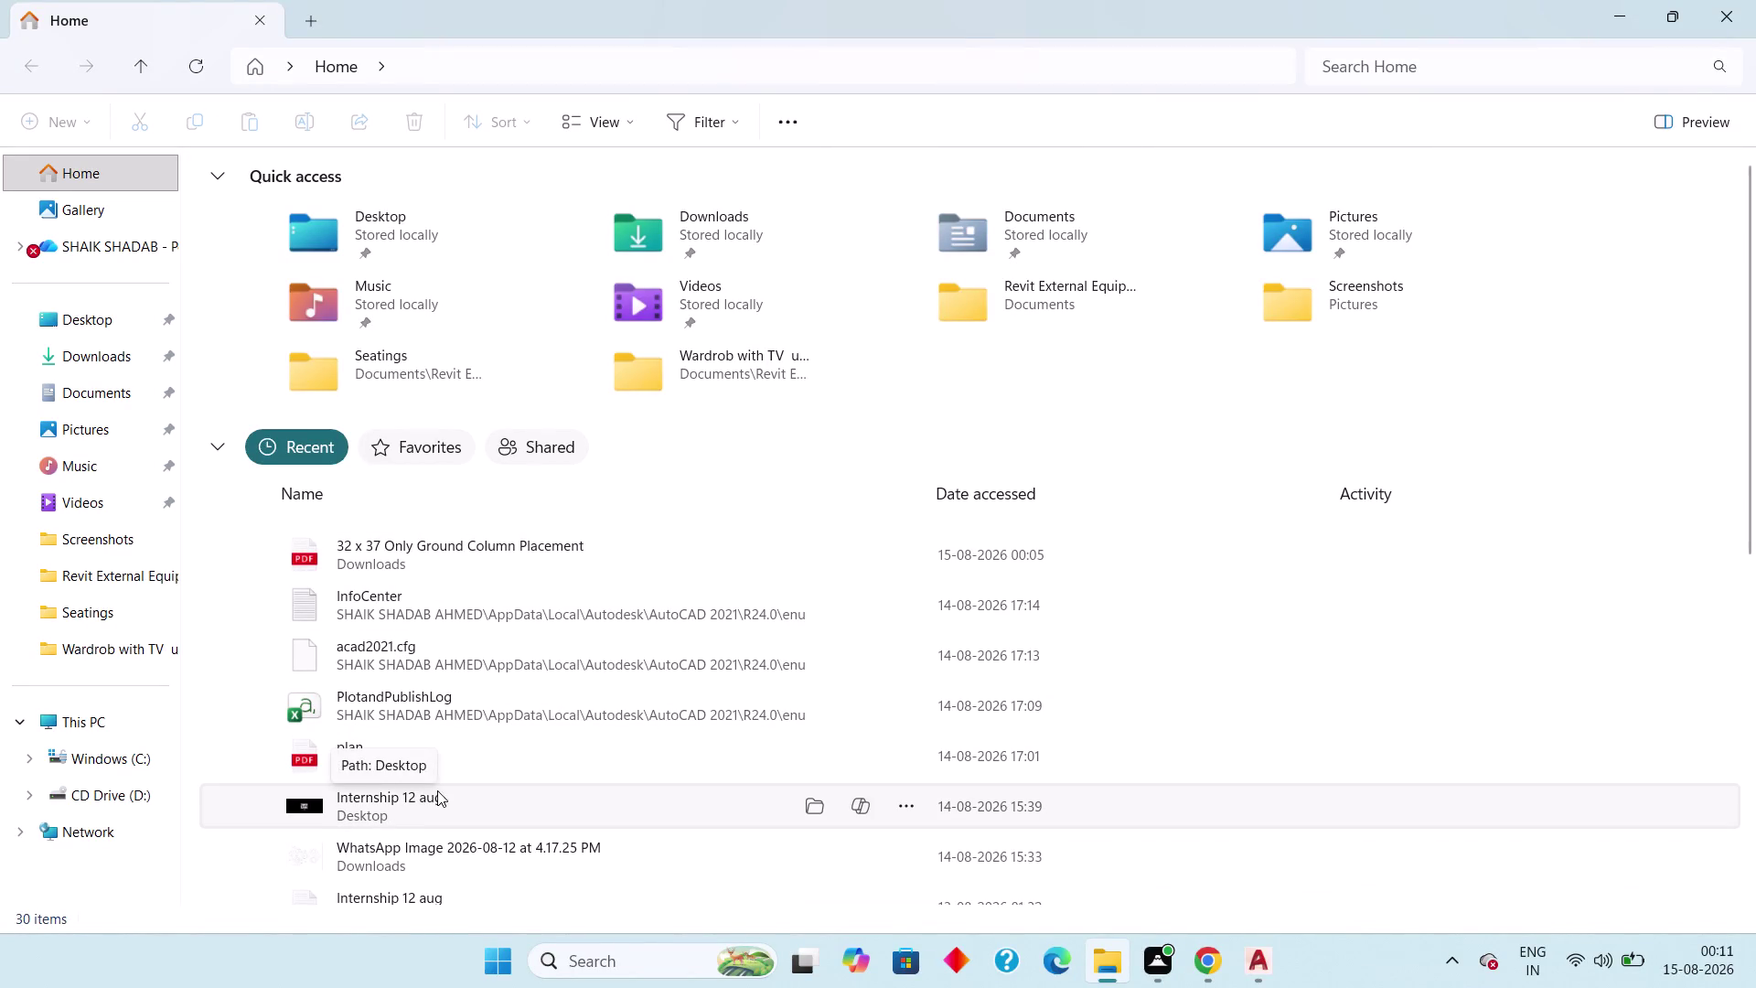
Open the '32 x 37 Only Ground Column Placement' PDF from the Downloads folder.
click(104, 390)
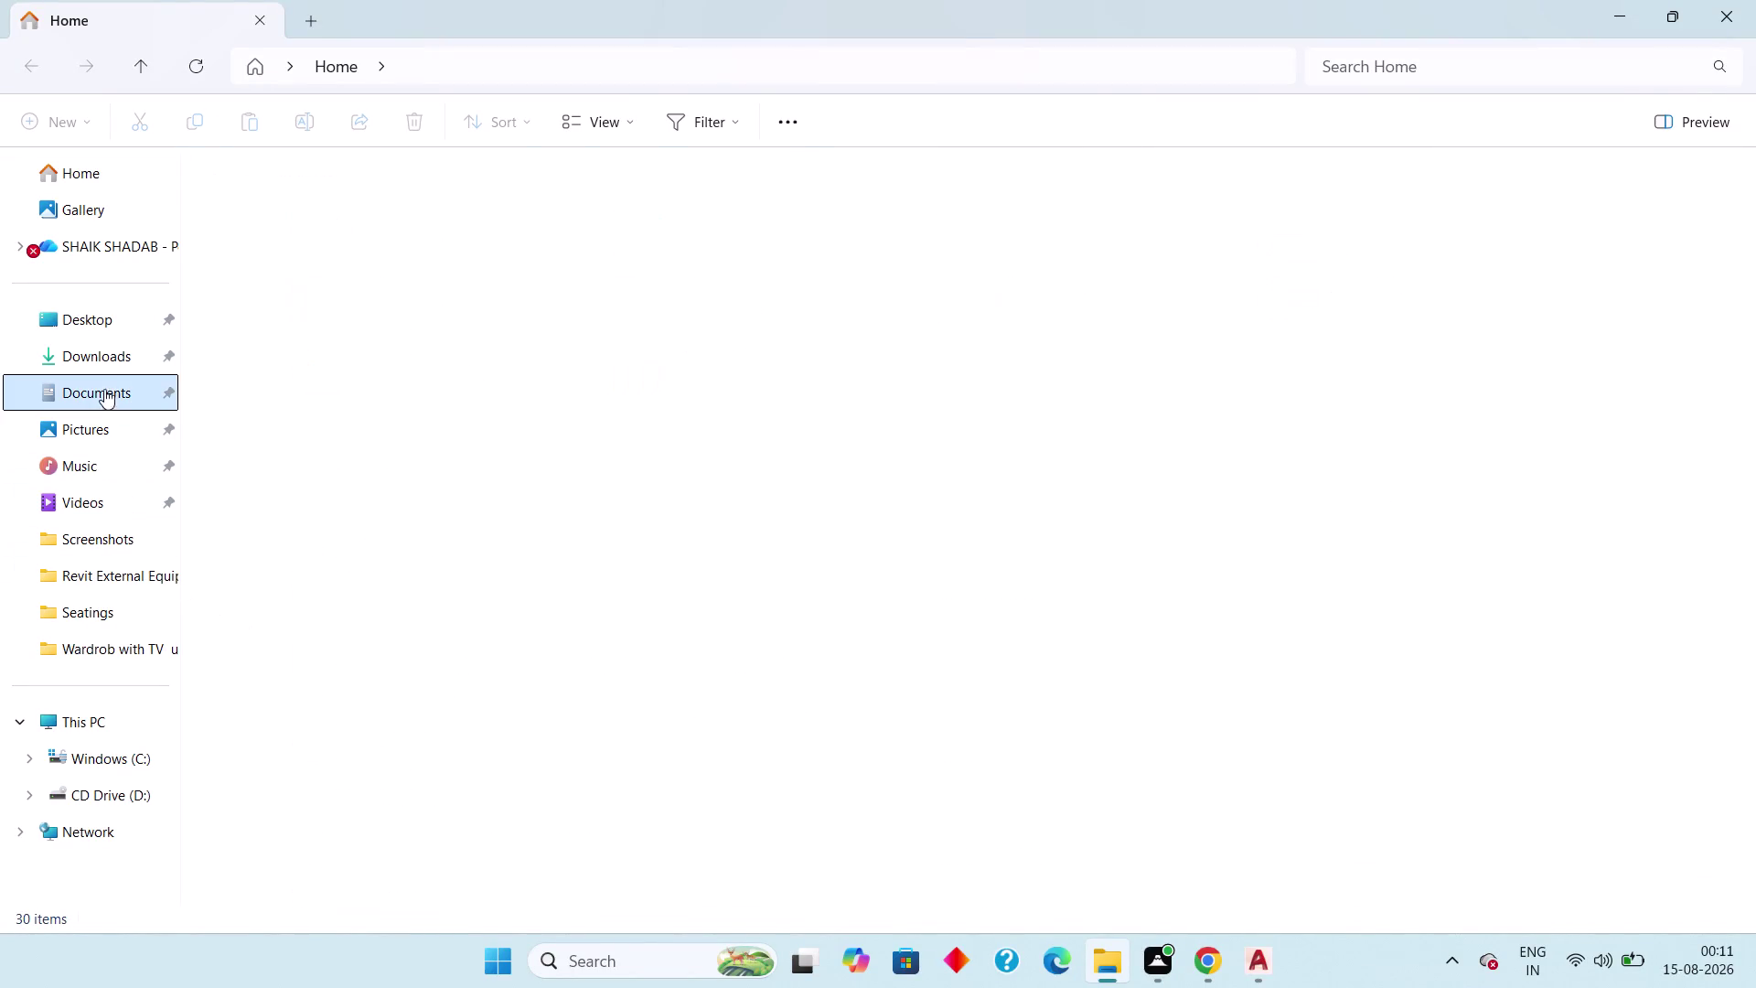
click(108, 360)
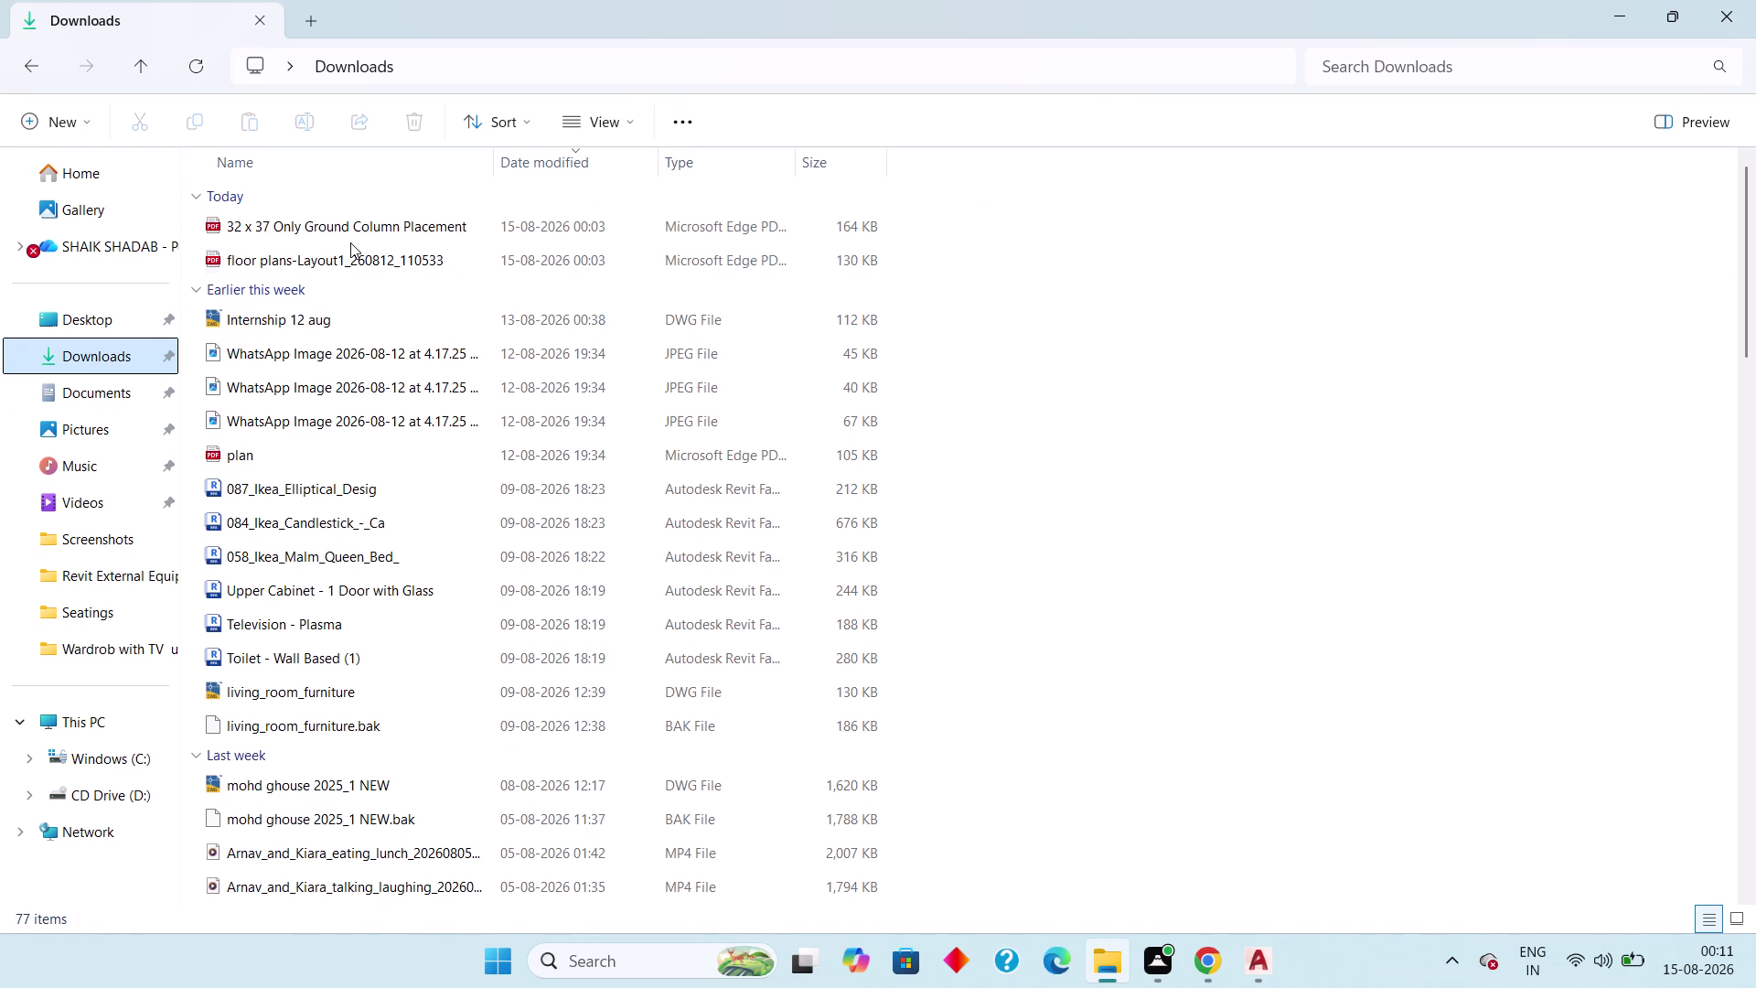
double_click(362, 224)
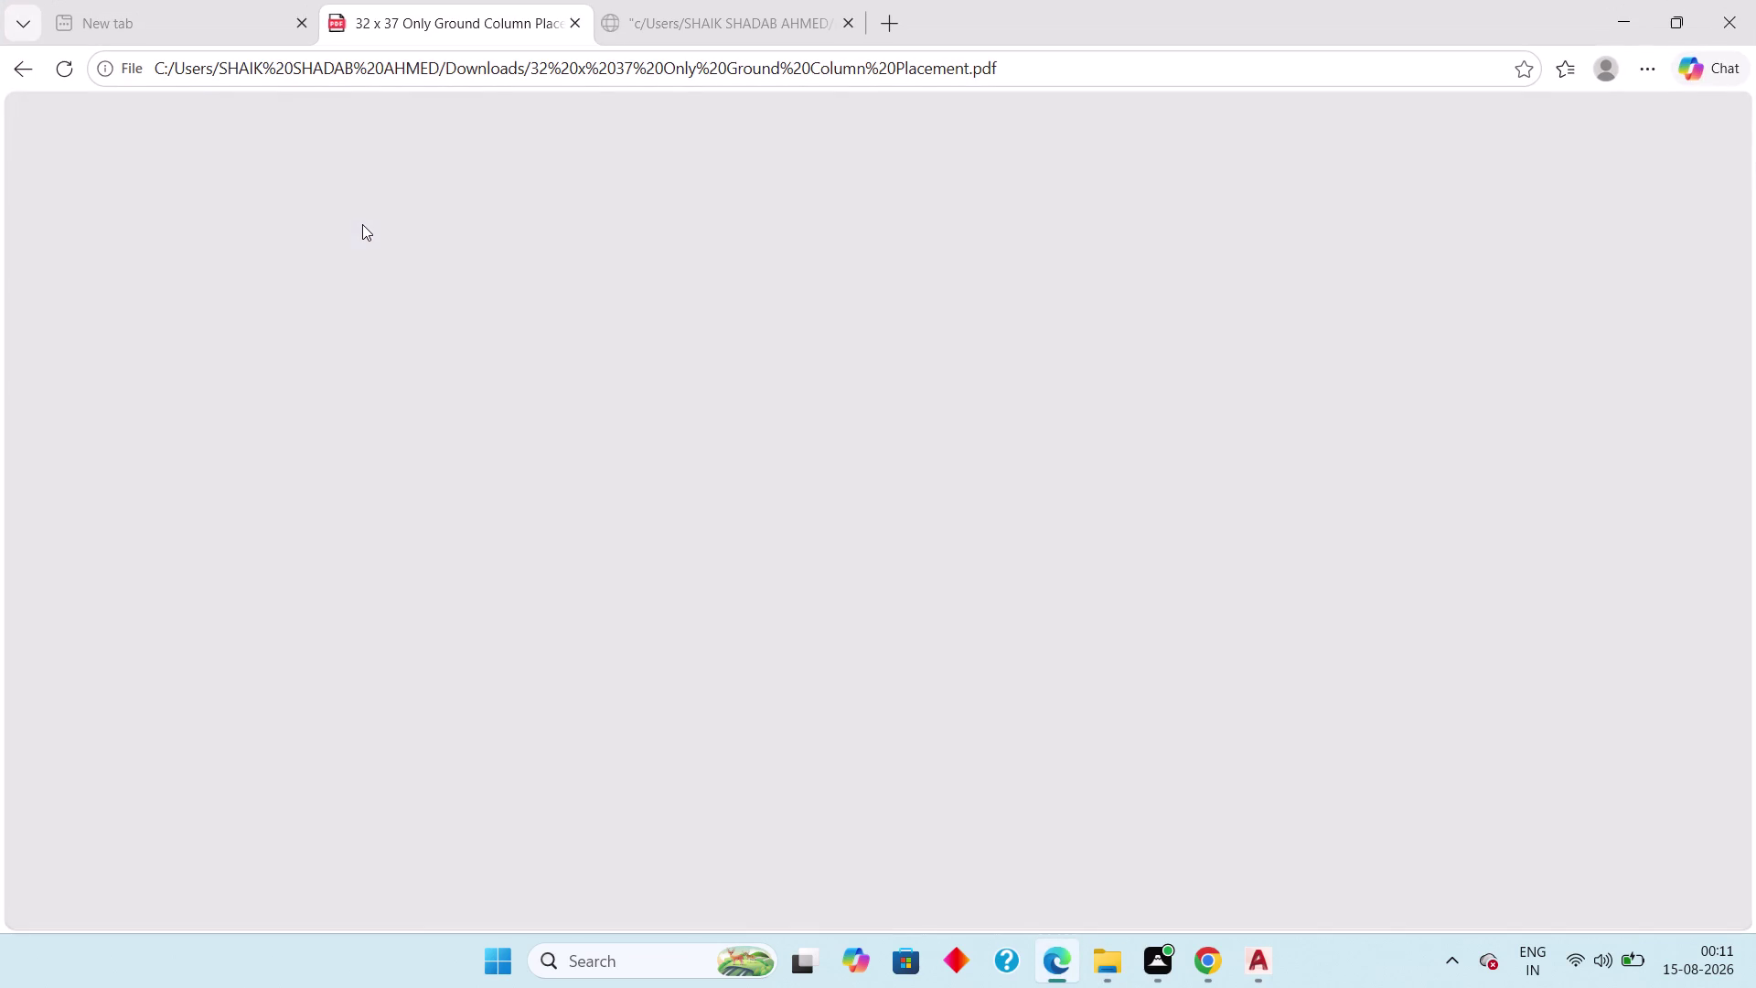
Check the plan's 43' plot width and 37' by 32' building size, then return to AutoCAD.
scroll(down, 3)
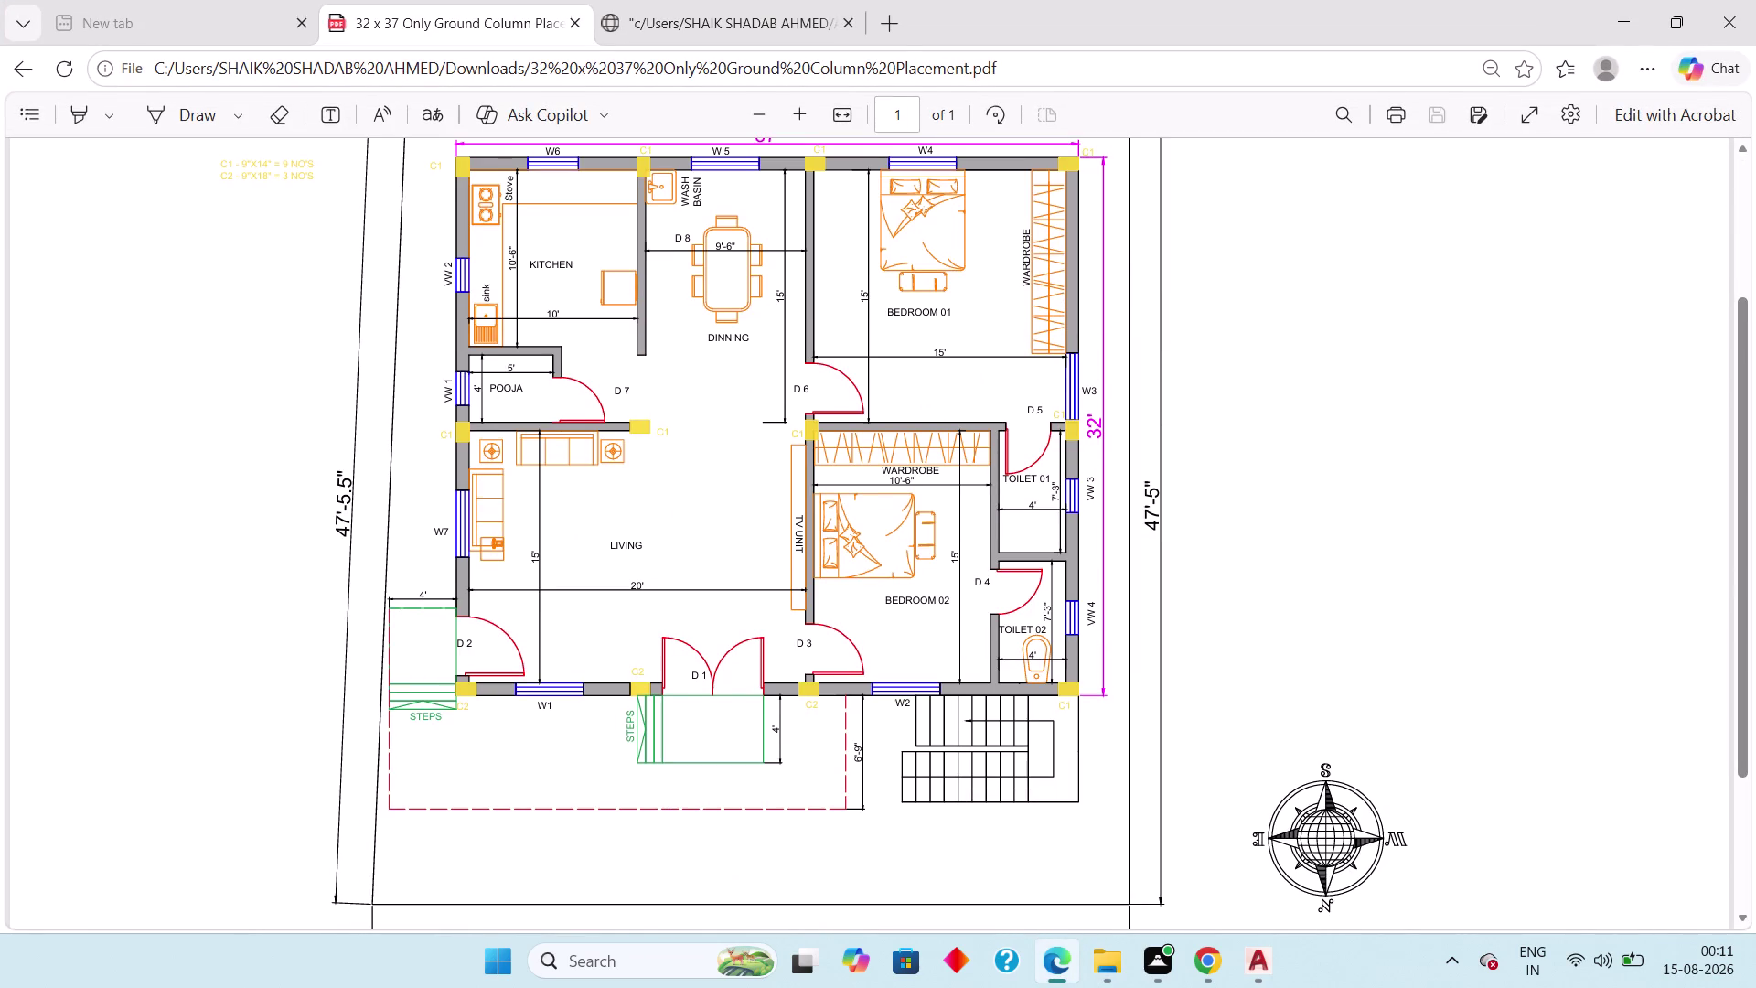
scroll(up, 3)
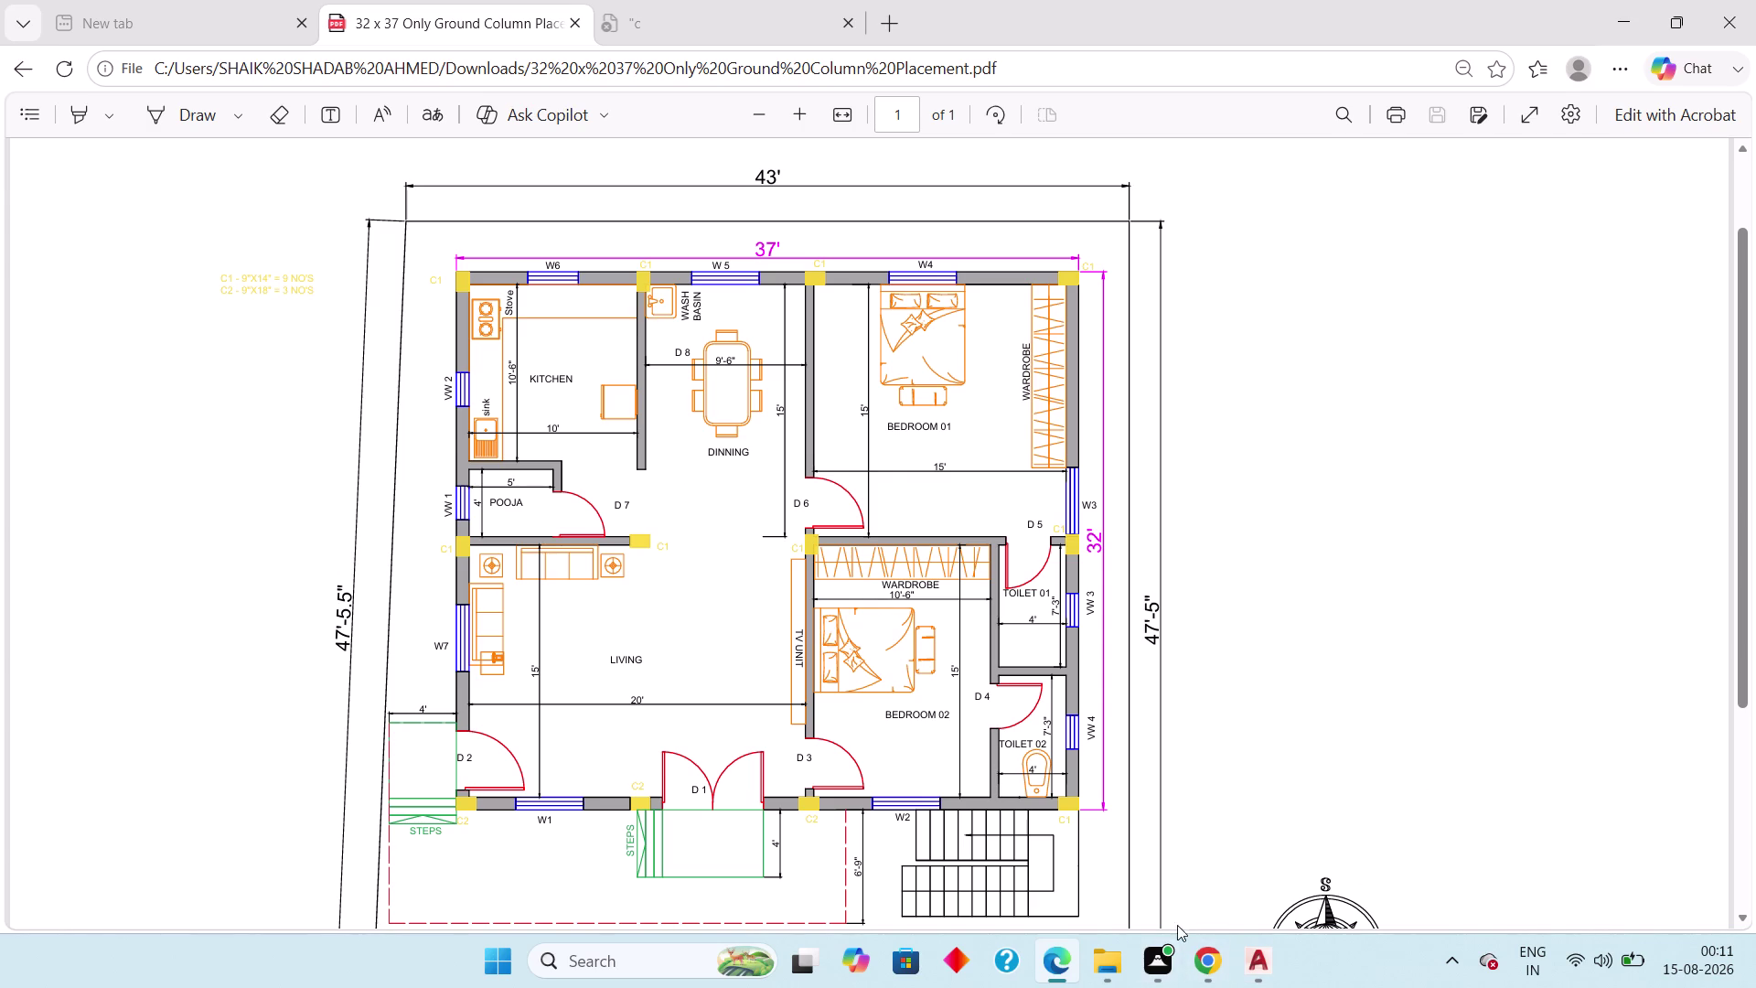
click(1248, 954)
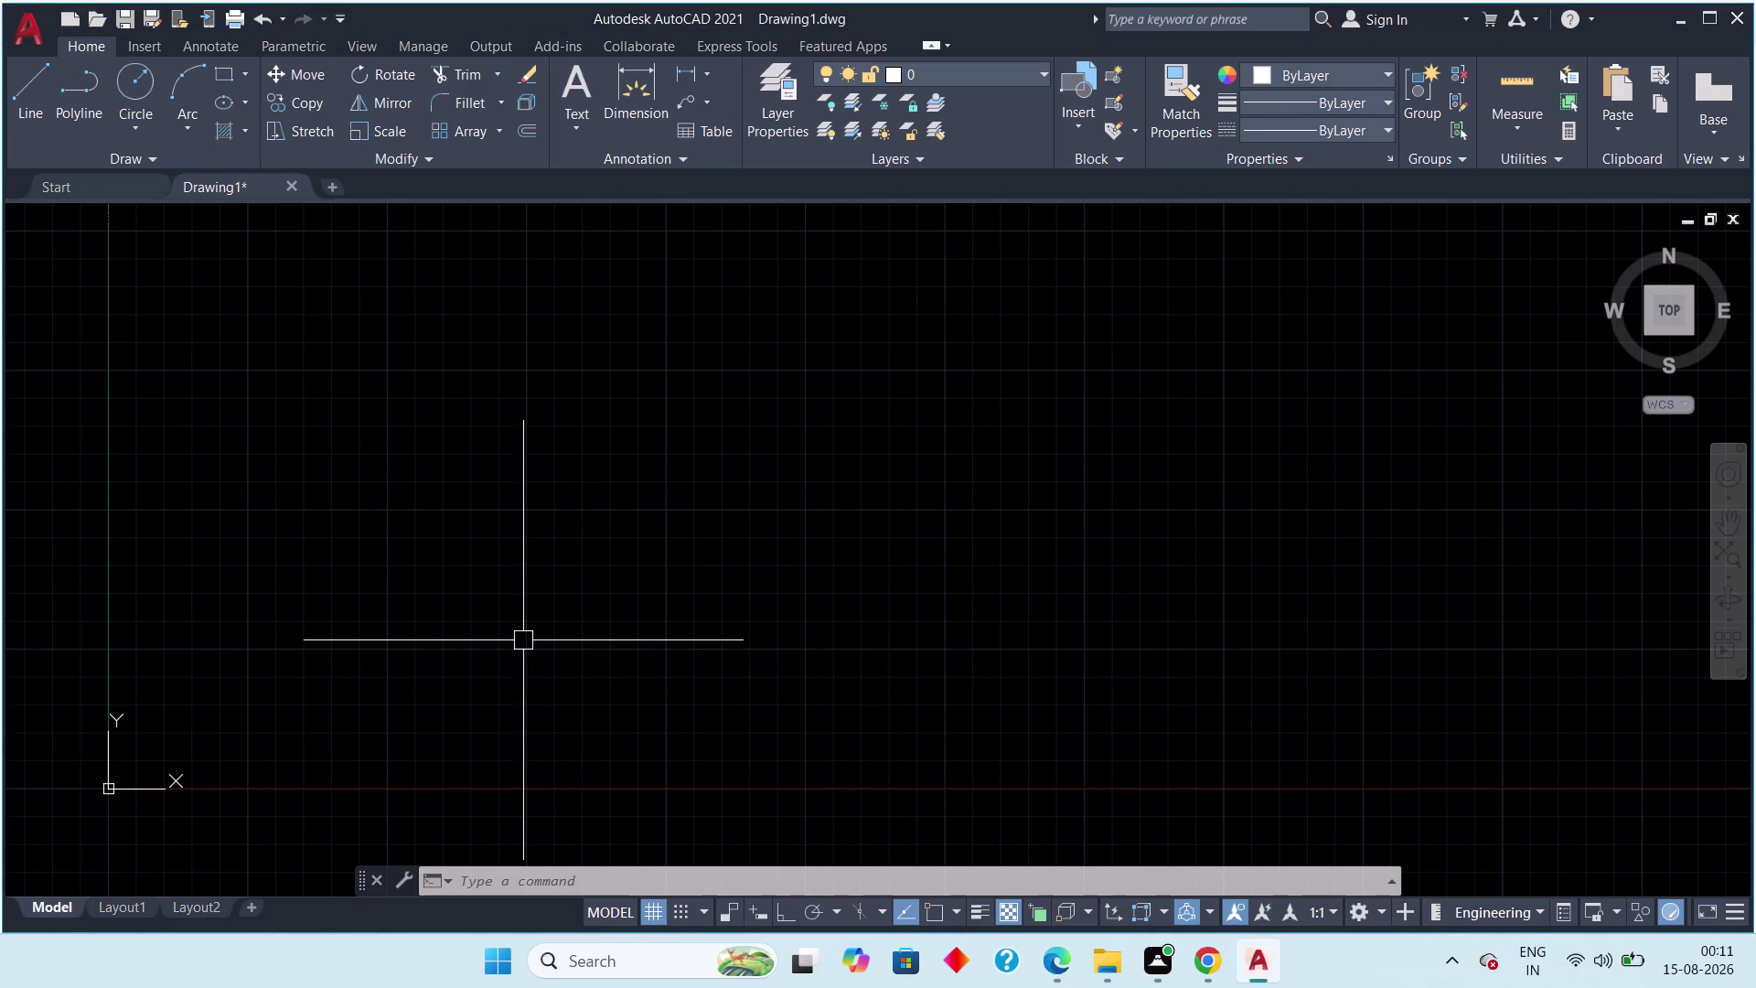
Start a rectangle, cancel it, and reframe the empty drawing view.
middle_drag(499, 623, 465, 602)
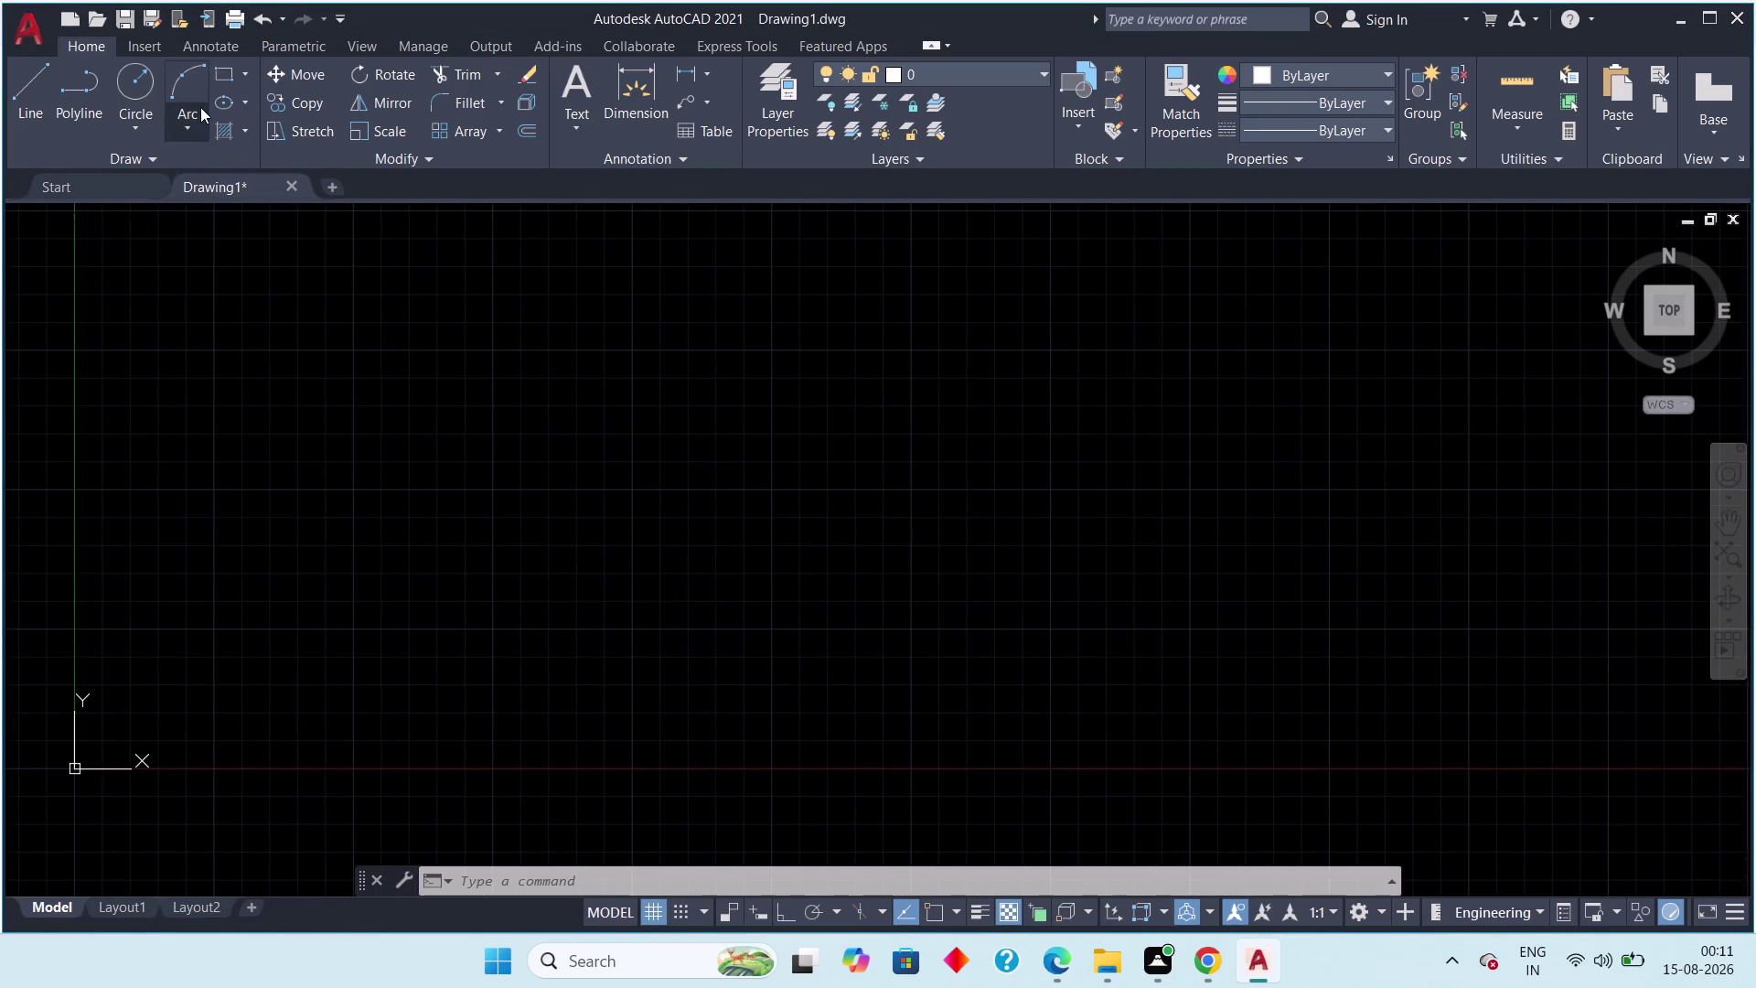
click(230, 72)
middle_drag(317, 477, 306, 541)
scroll(down, 3)
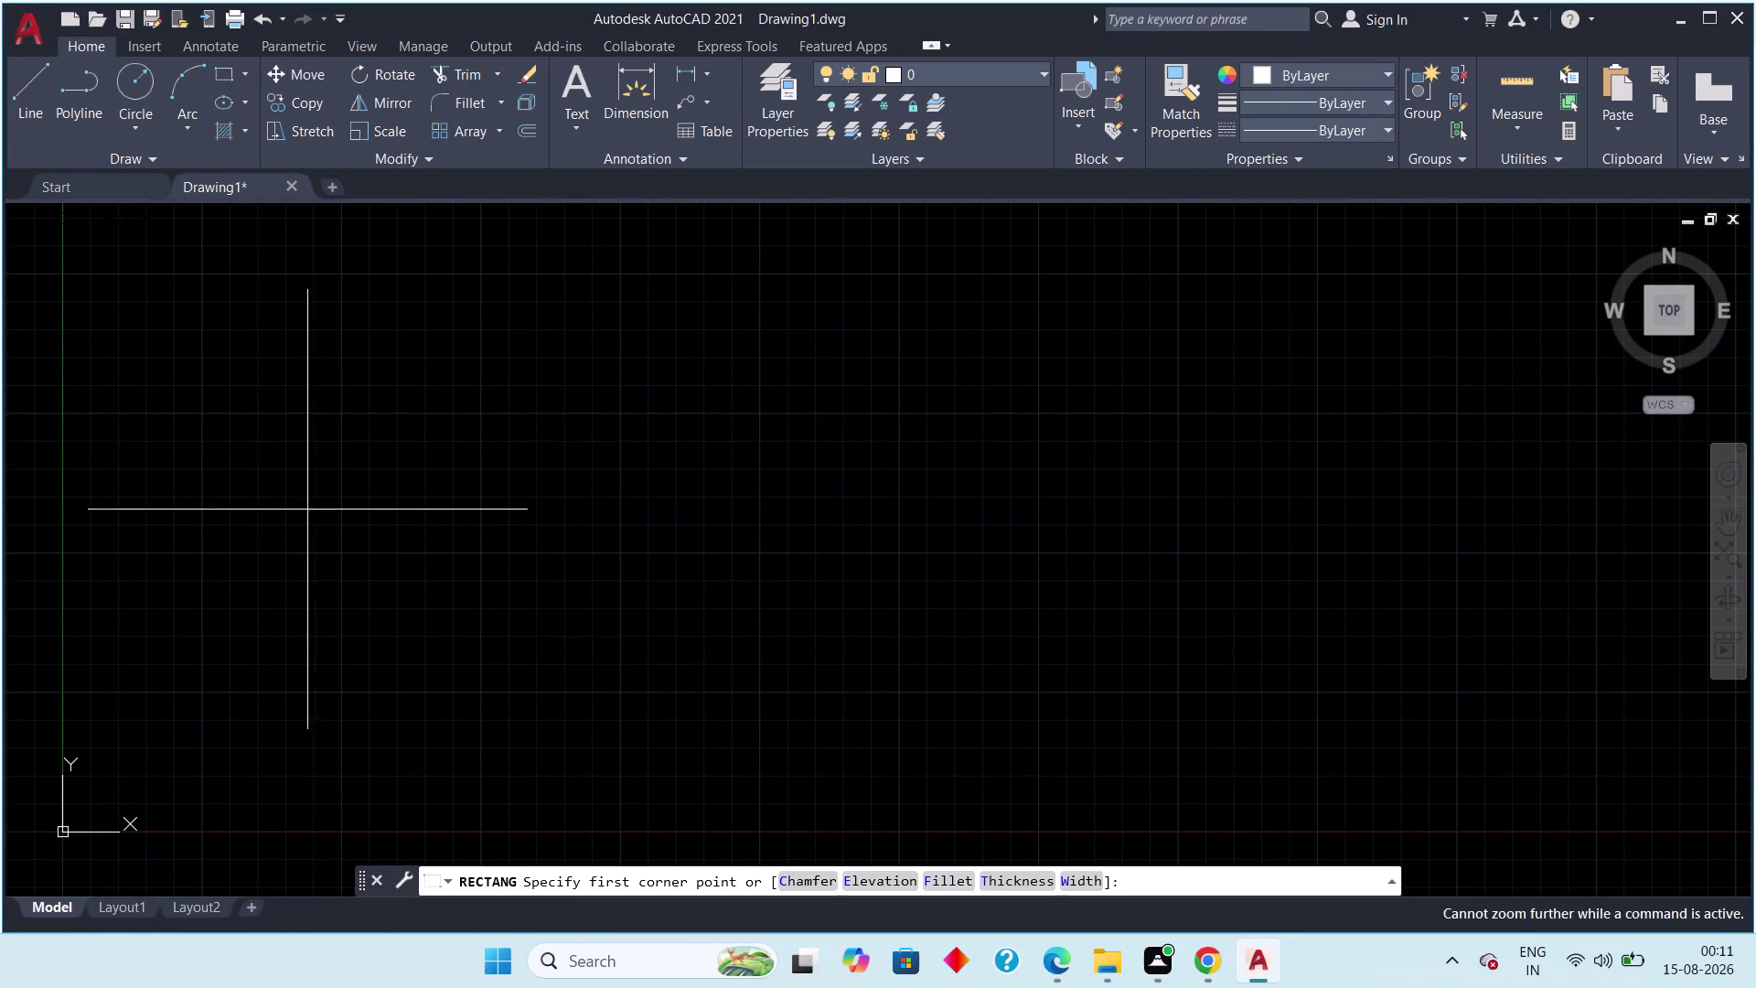
scroll(down, 3)
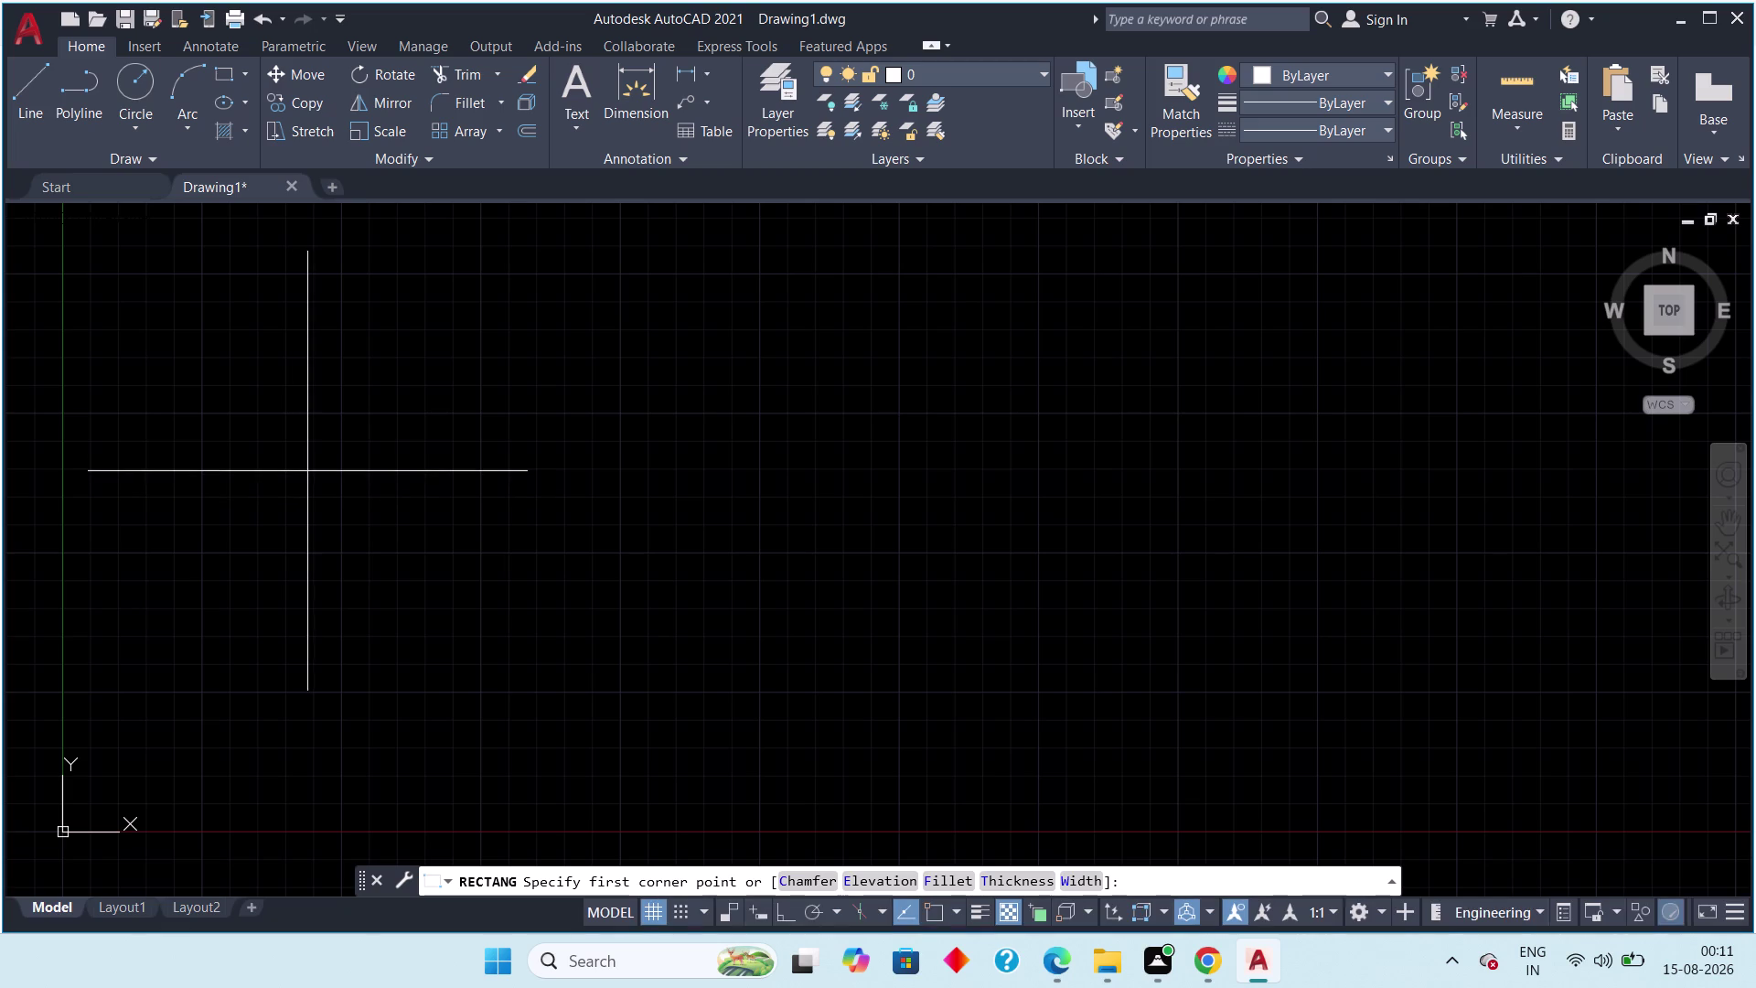
key(Escape)
key(Escape)
scroll(down, 3)
scroll(up, 3)
middle_drag(321, 462, 246, 566)
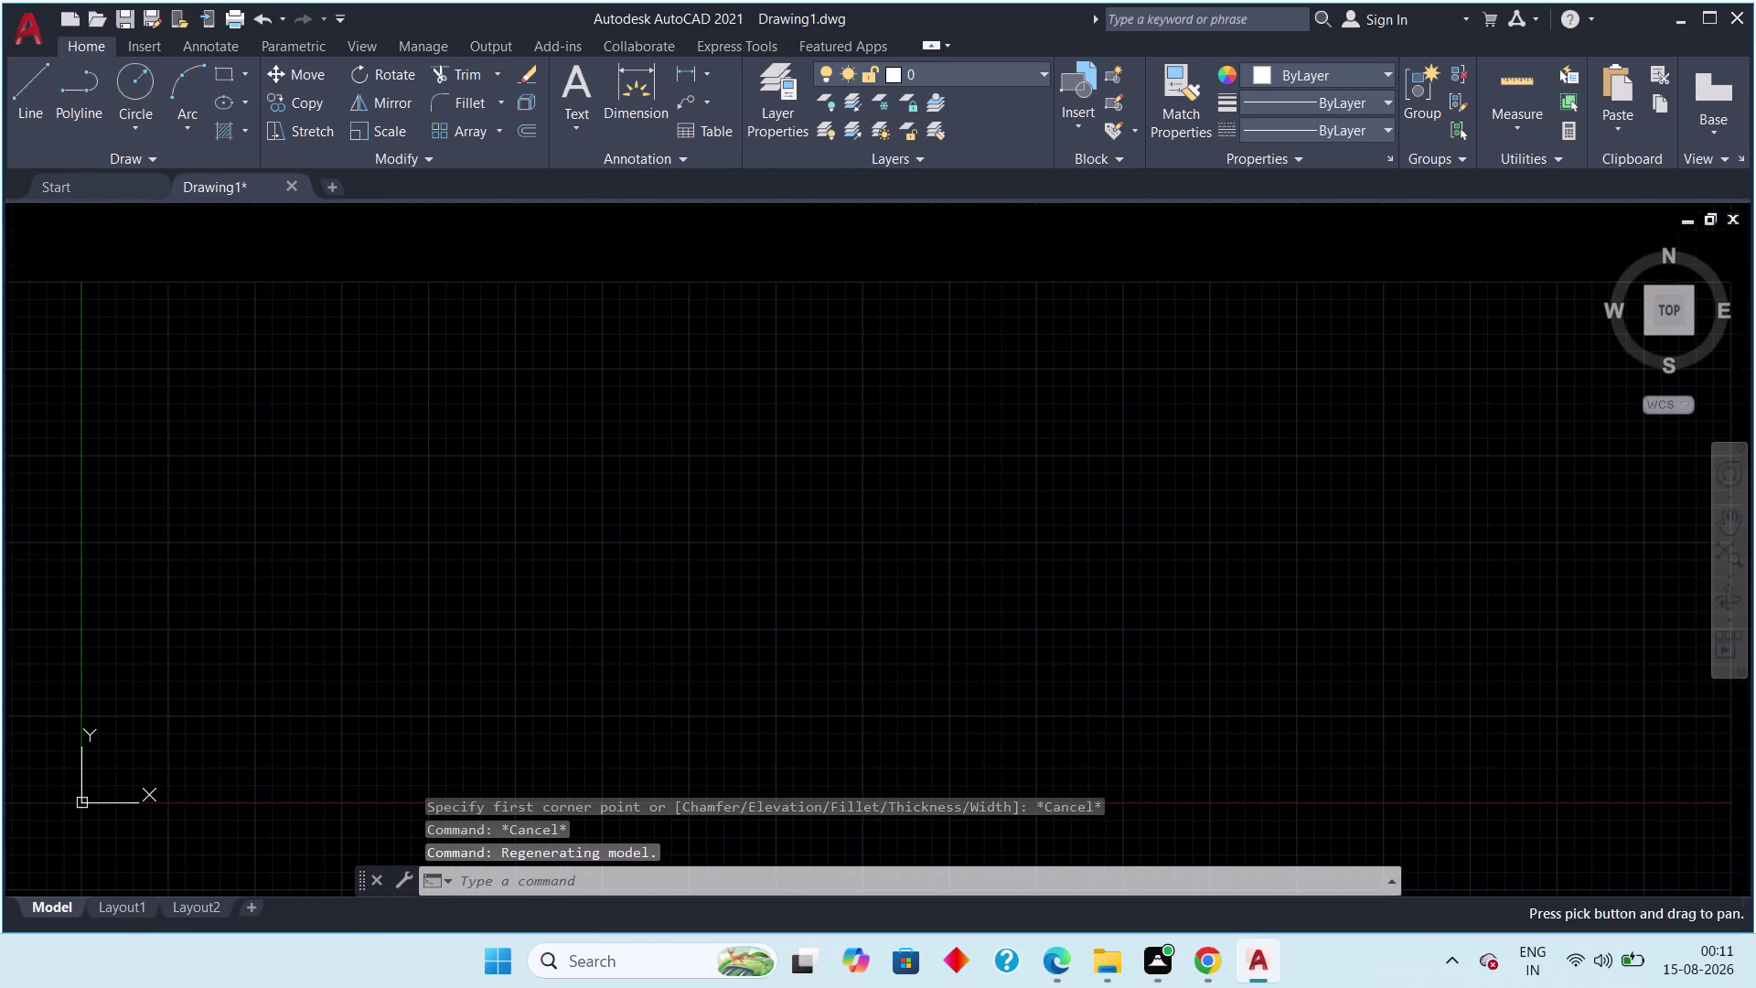
Draw a rectangle from a picked first corner with length 43' and width 47.5'.
click(223, 72)
drag(239, 370, 262, 405)
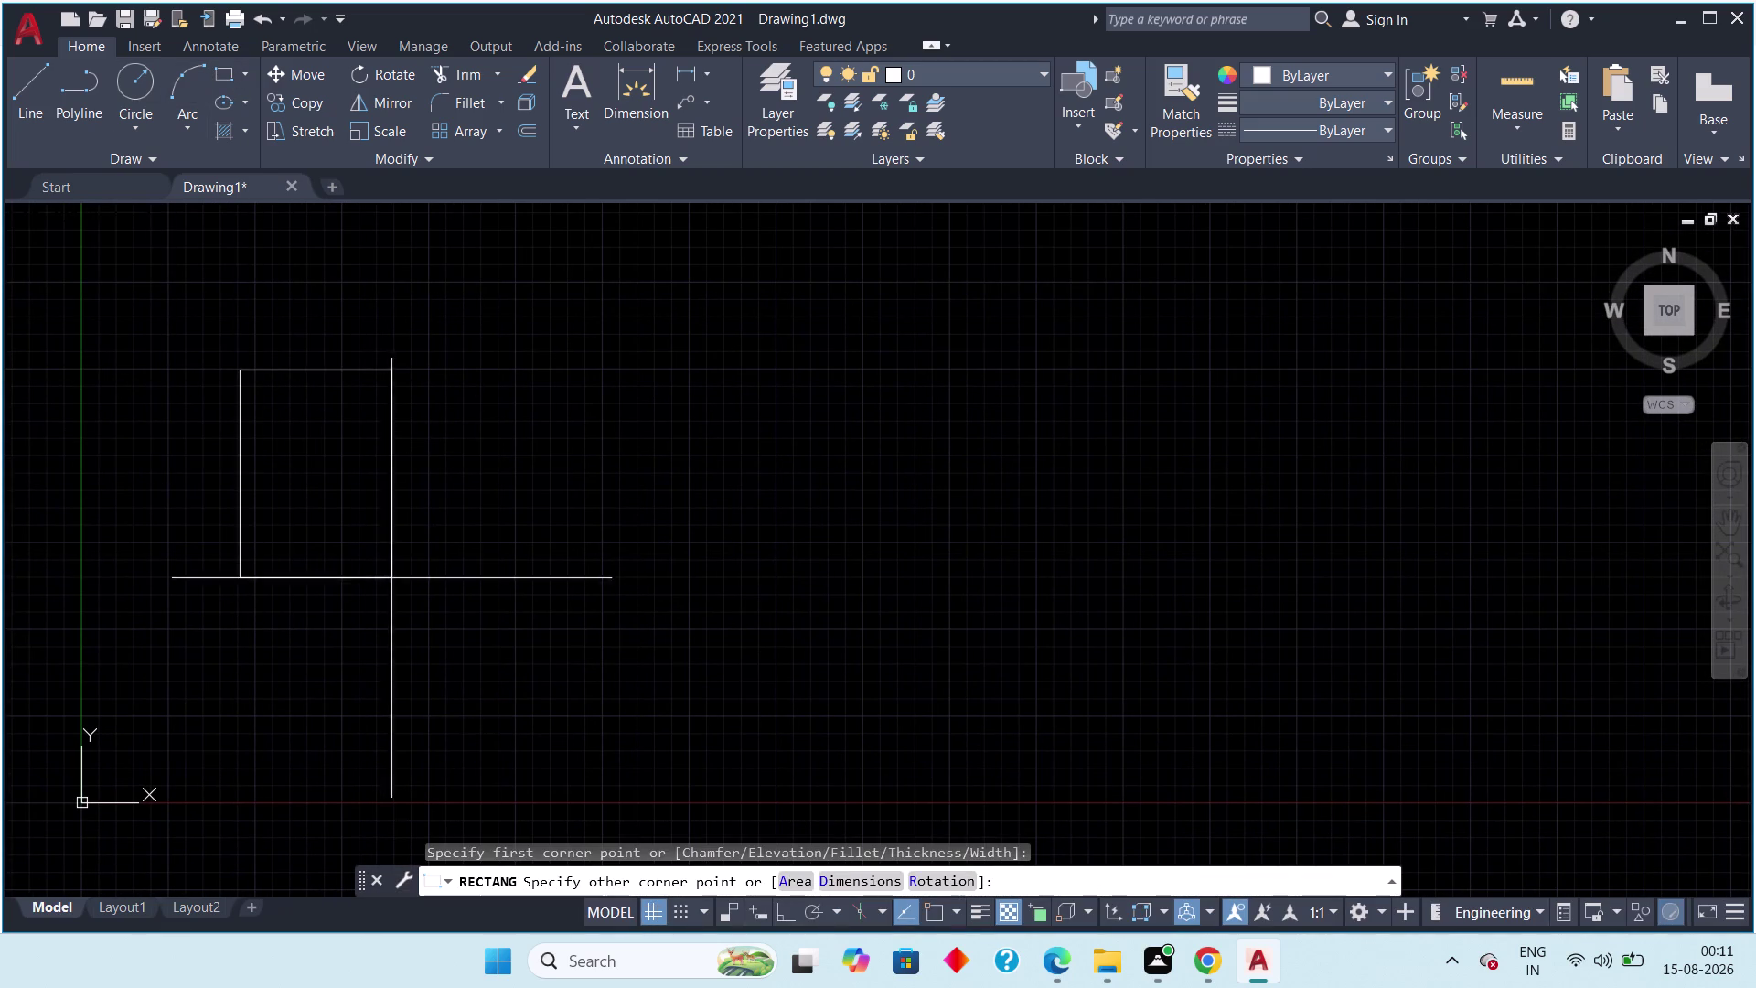
text(d)
key(space)
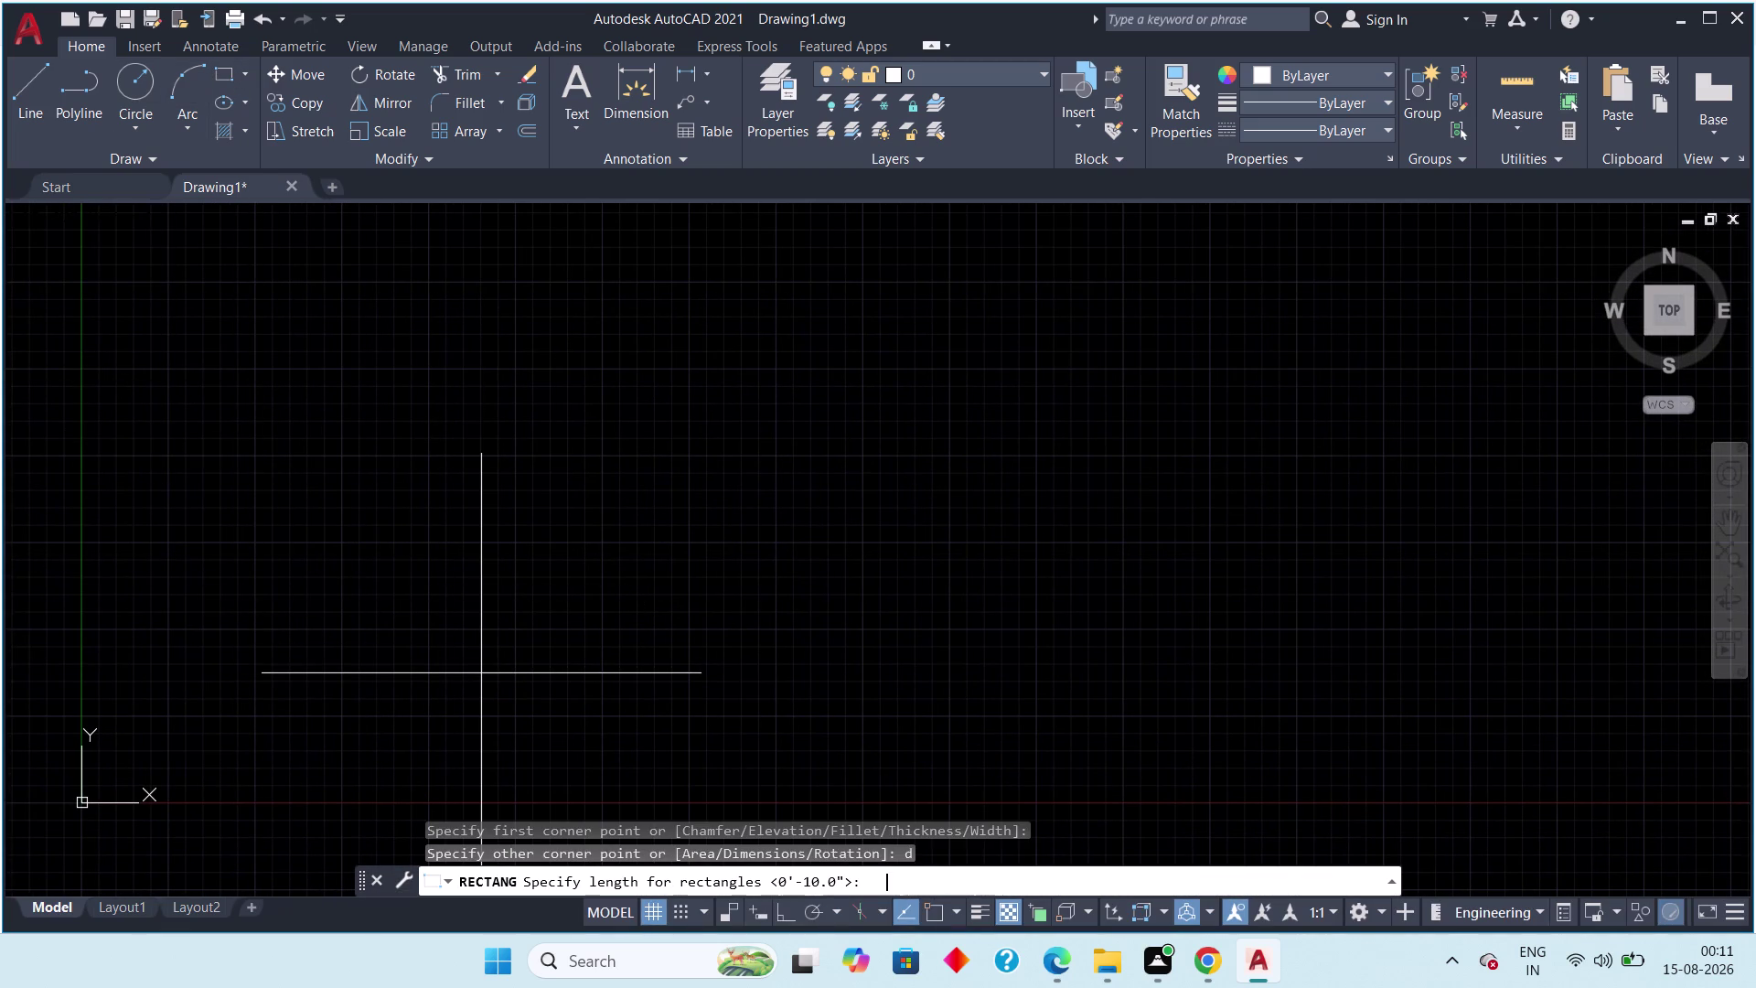
text(43)
key(apostrophe)
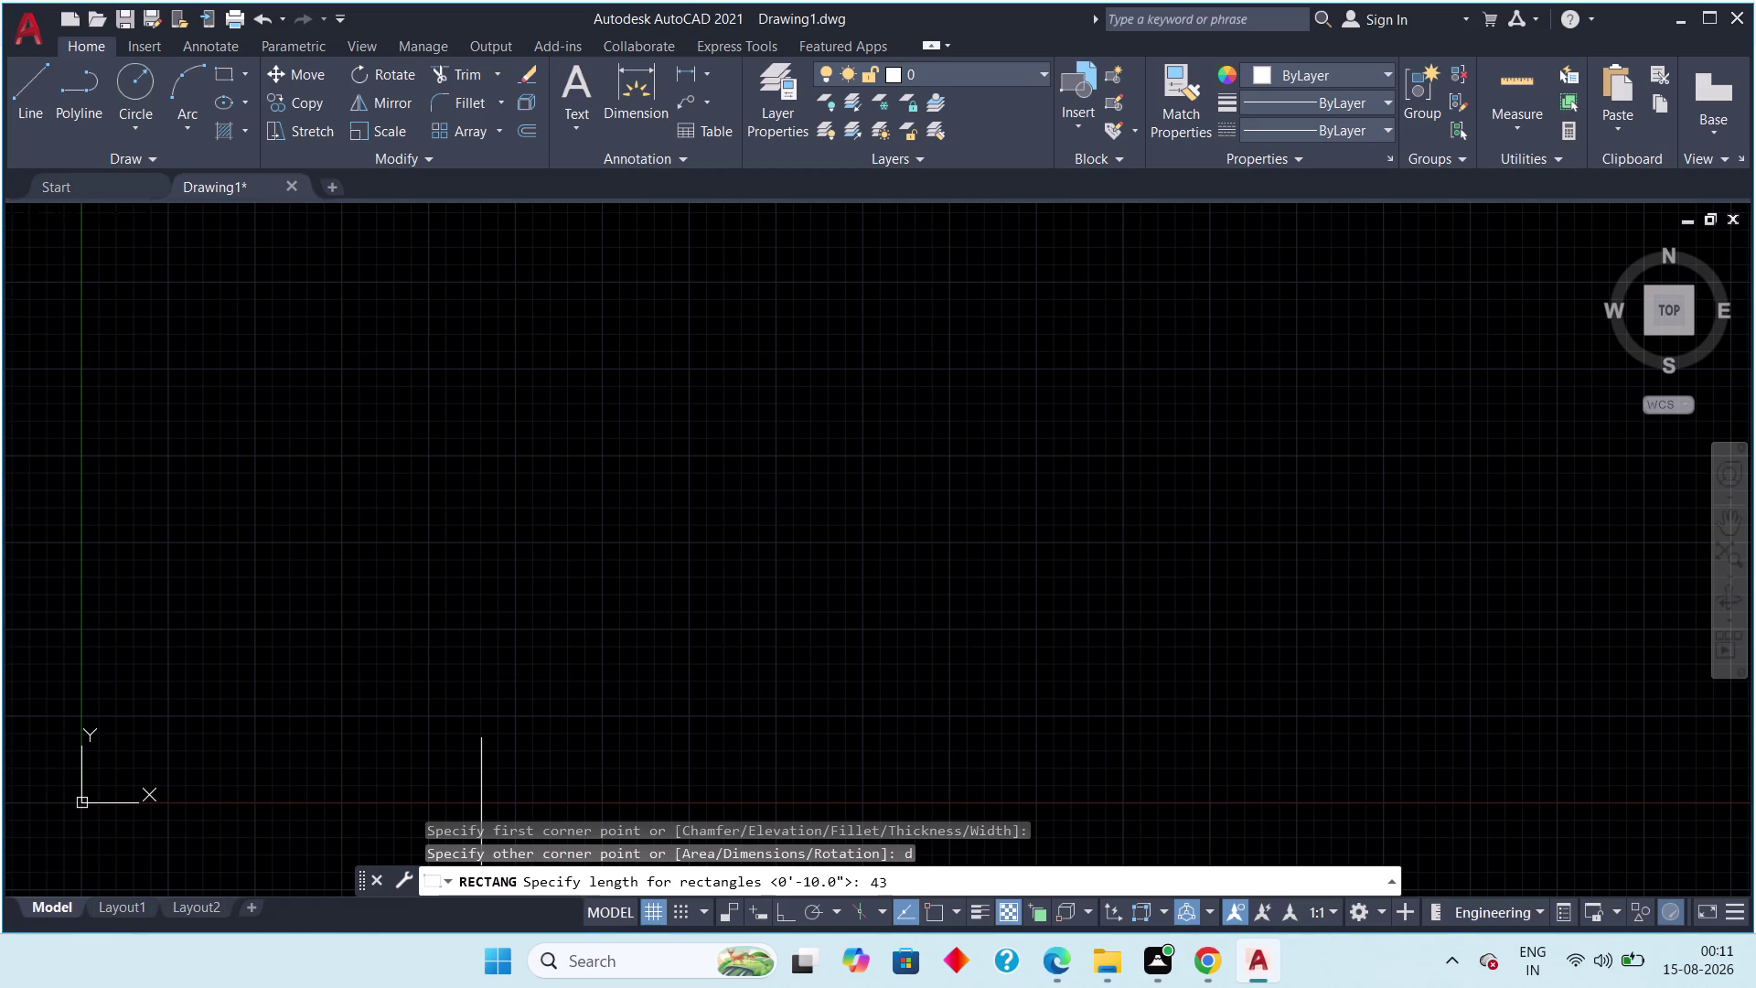
key(Return)
text(4)
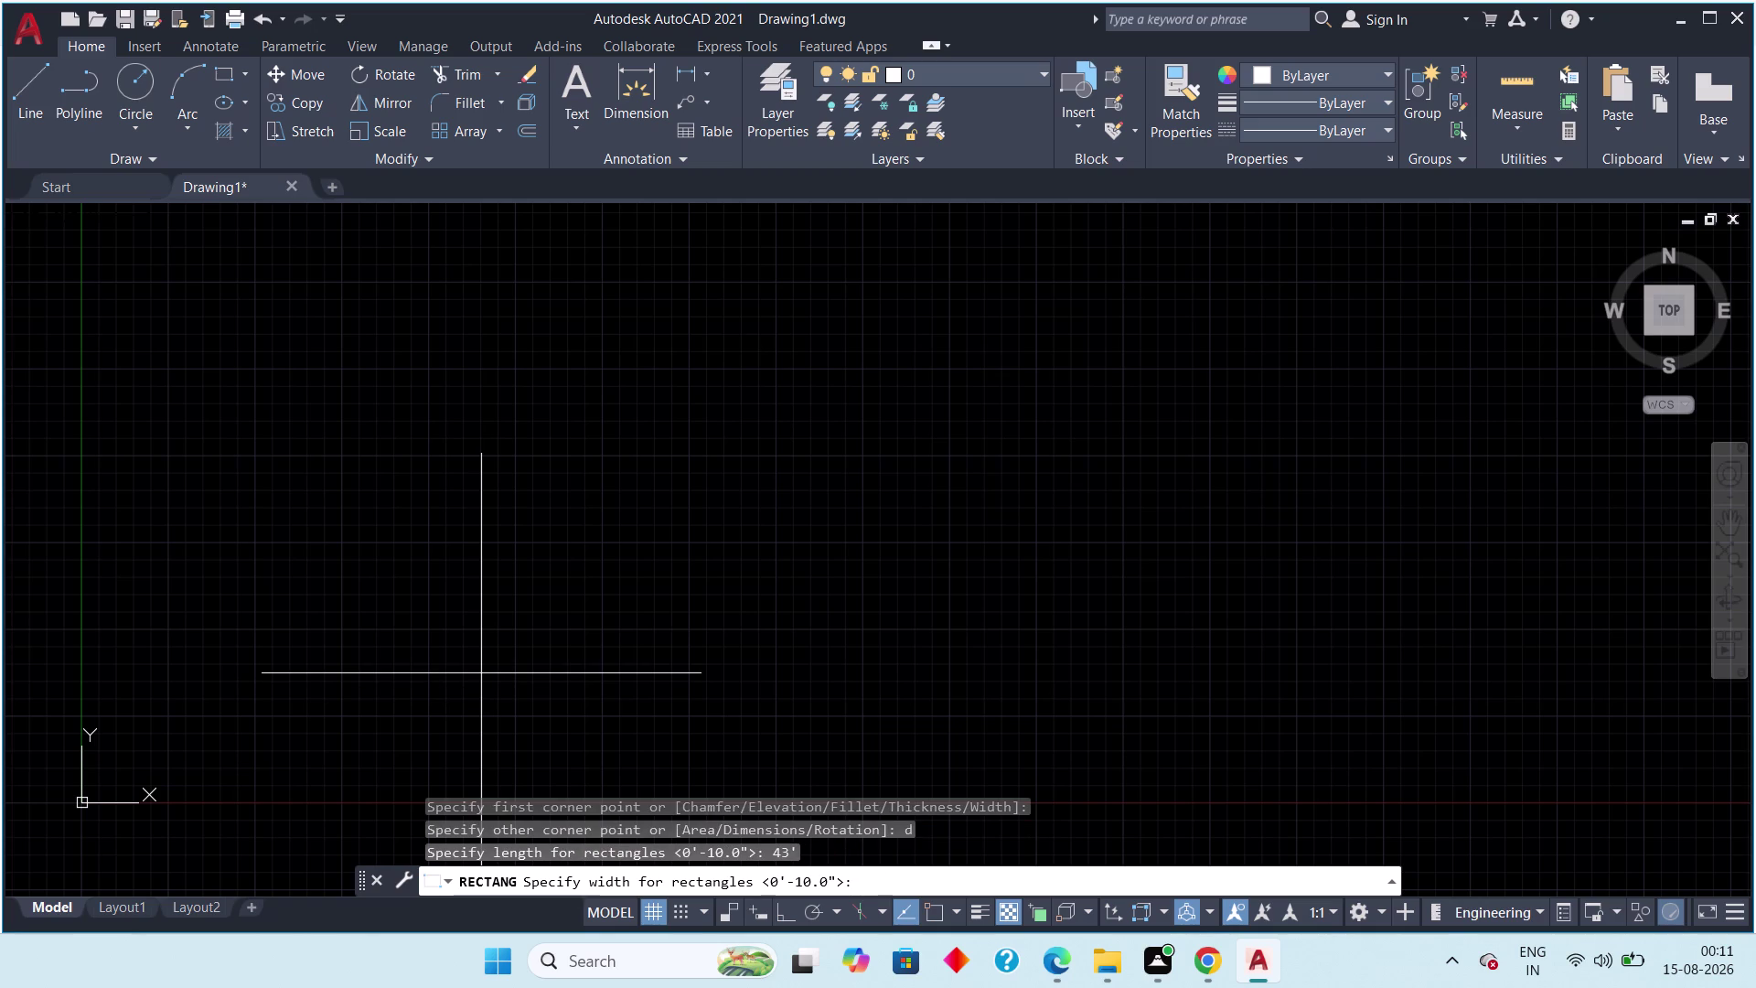
text(7)
text(.5)
key(apostrophe)
key(Return)
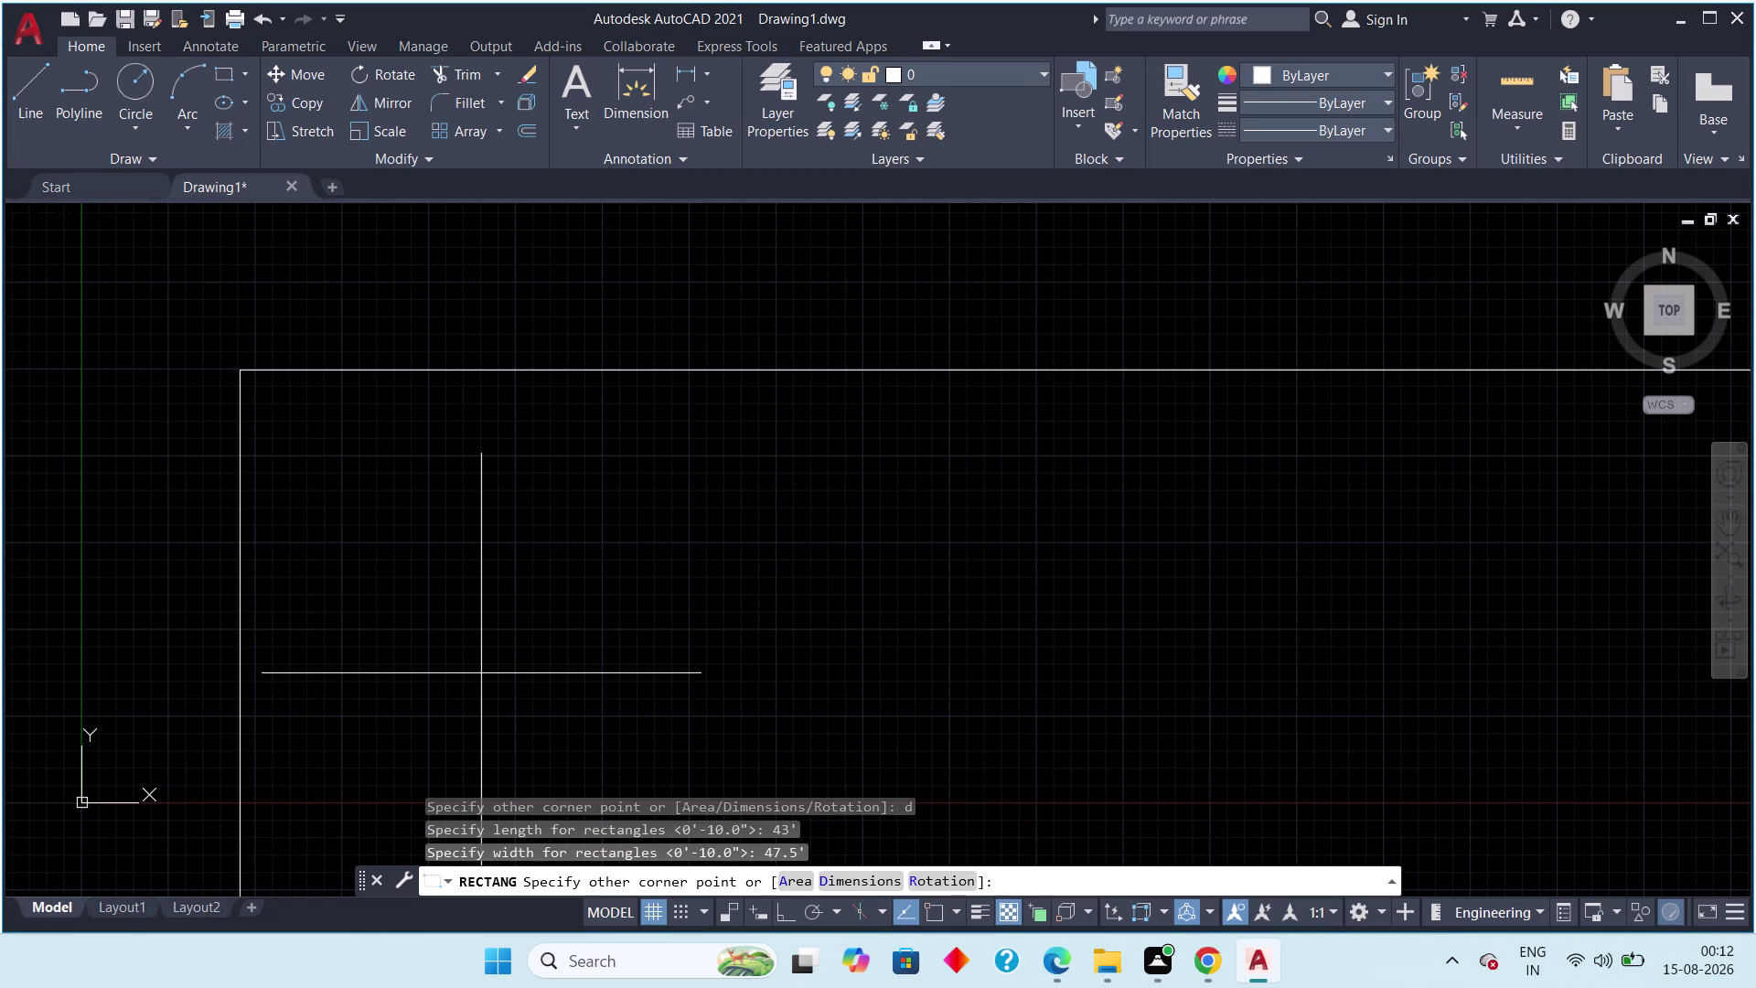
Fix the 43' by 47.5' rectangle's corner direction and center it in view.
scroll(down, 3)
scroll(down, 3)
scroll(down, 3)
scroll(down, 3)
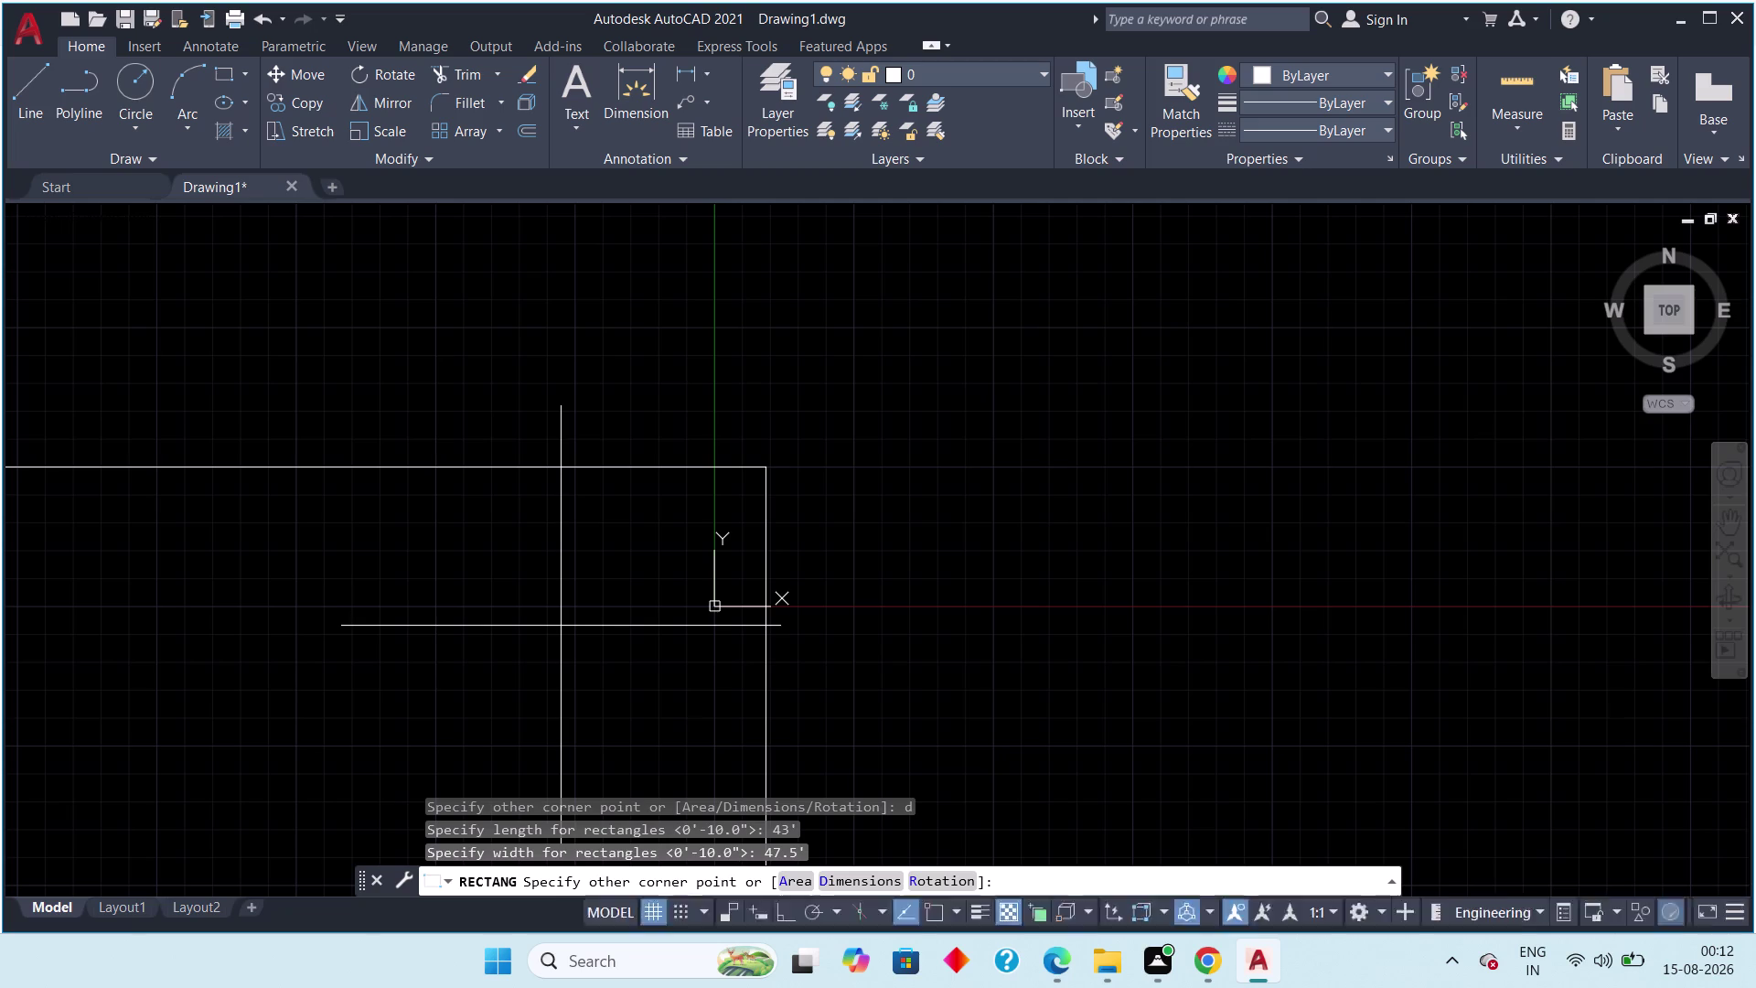
scroll(down, 3)
click(555, 627)
scroll(down, 3)
key(Escape)
middle_drag(548, 641, 587, 509)
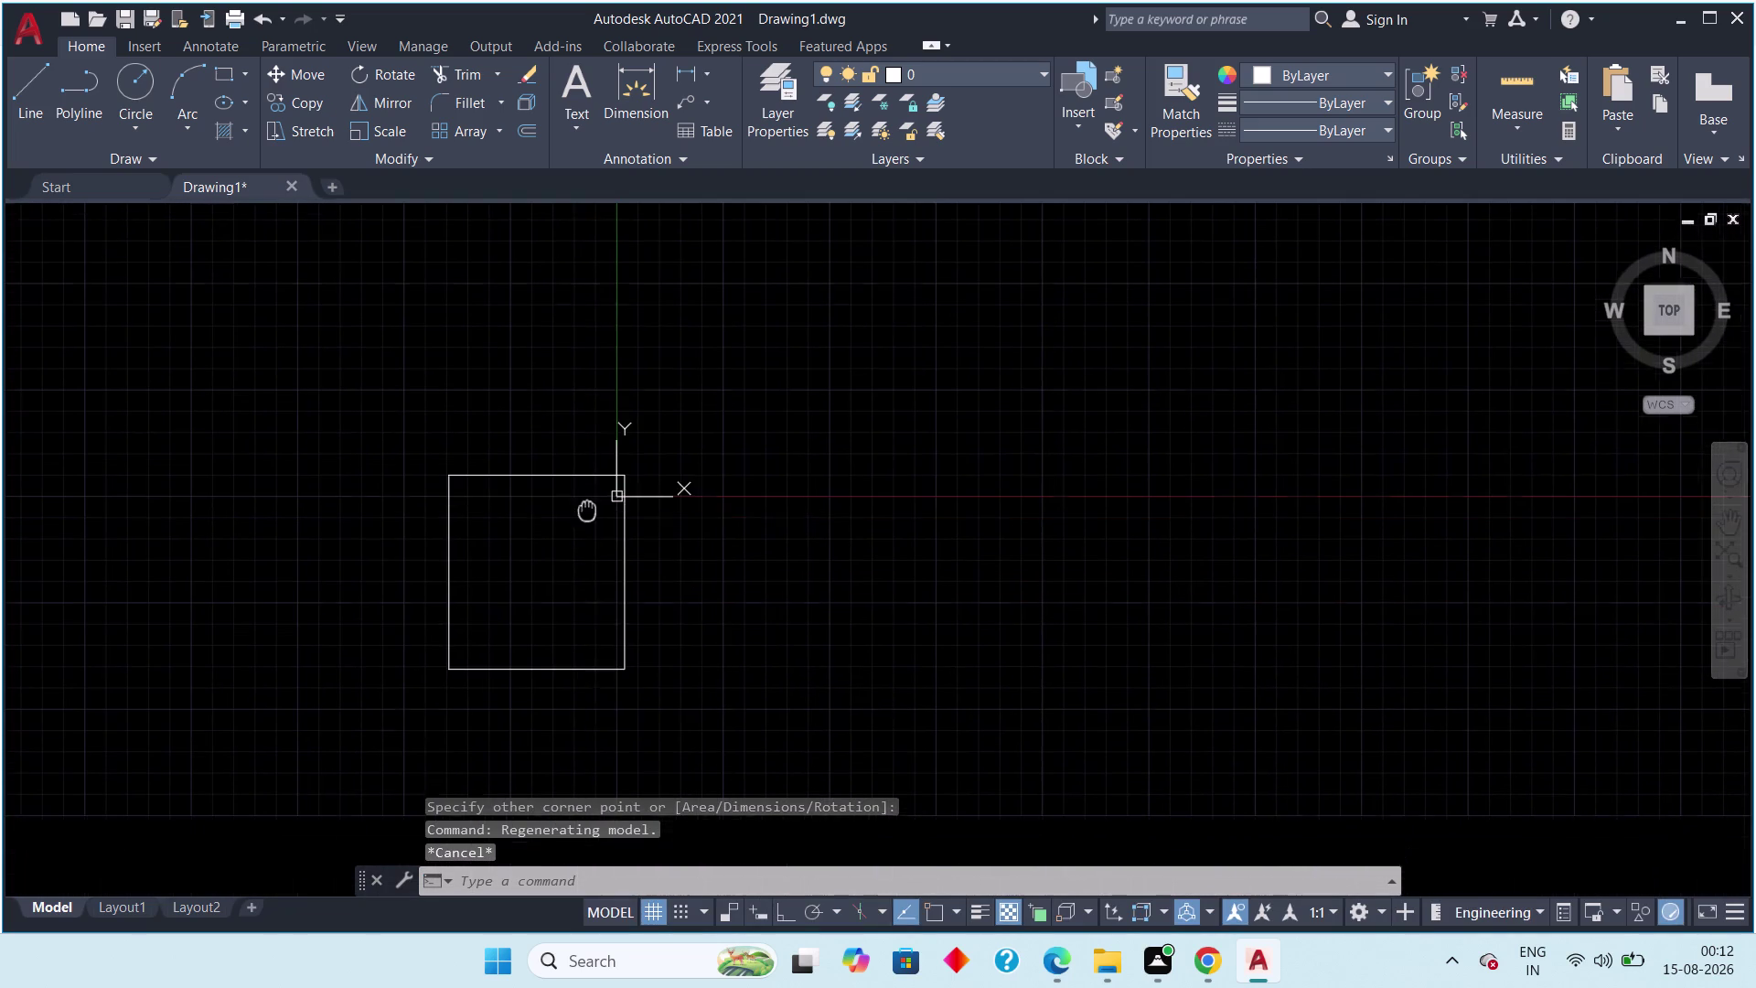
Move the selected plot rectangle up and right to a new position.
middle_drag(587, 510, 587, 507)
click(695, 399)
drag(406, 716, 394, 725)
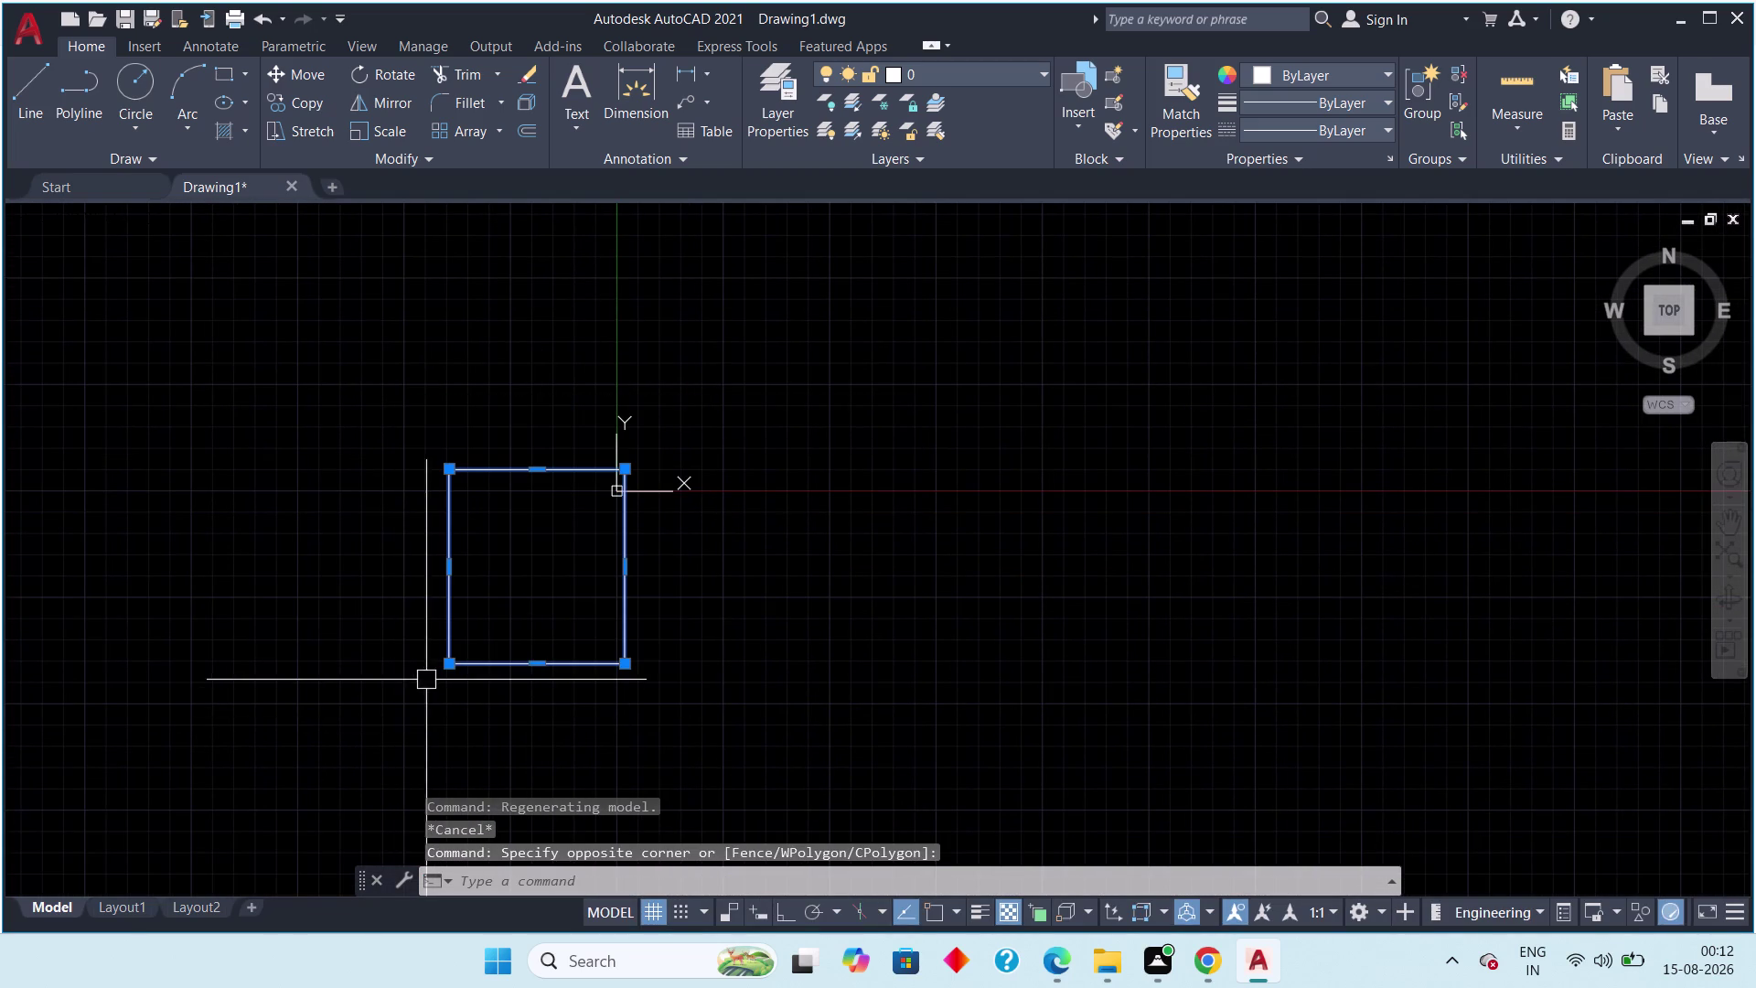
key(m)
key(space)
drag(531, 559, 561, 544)
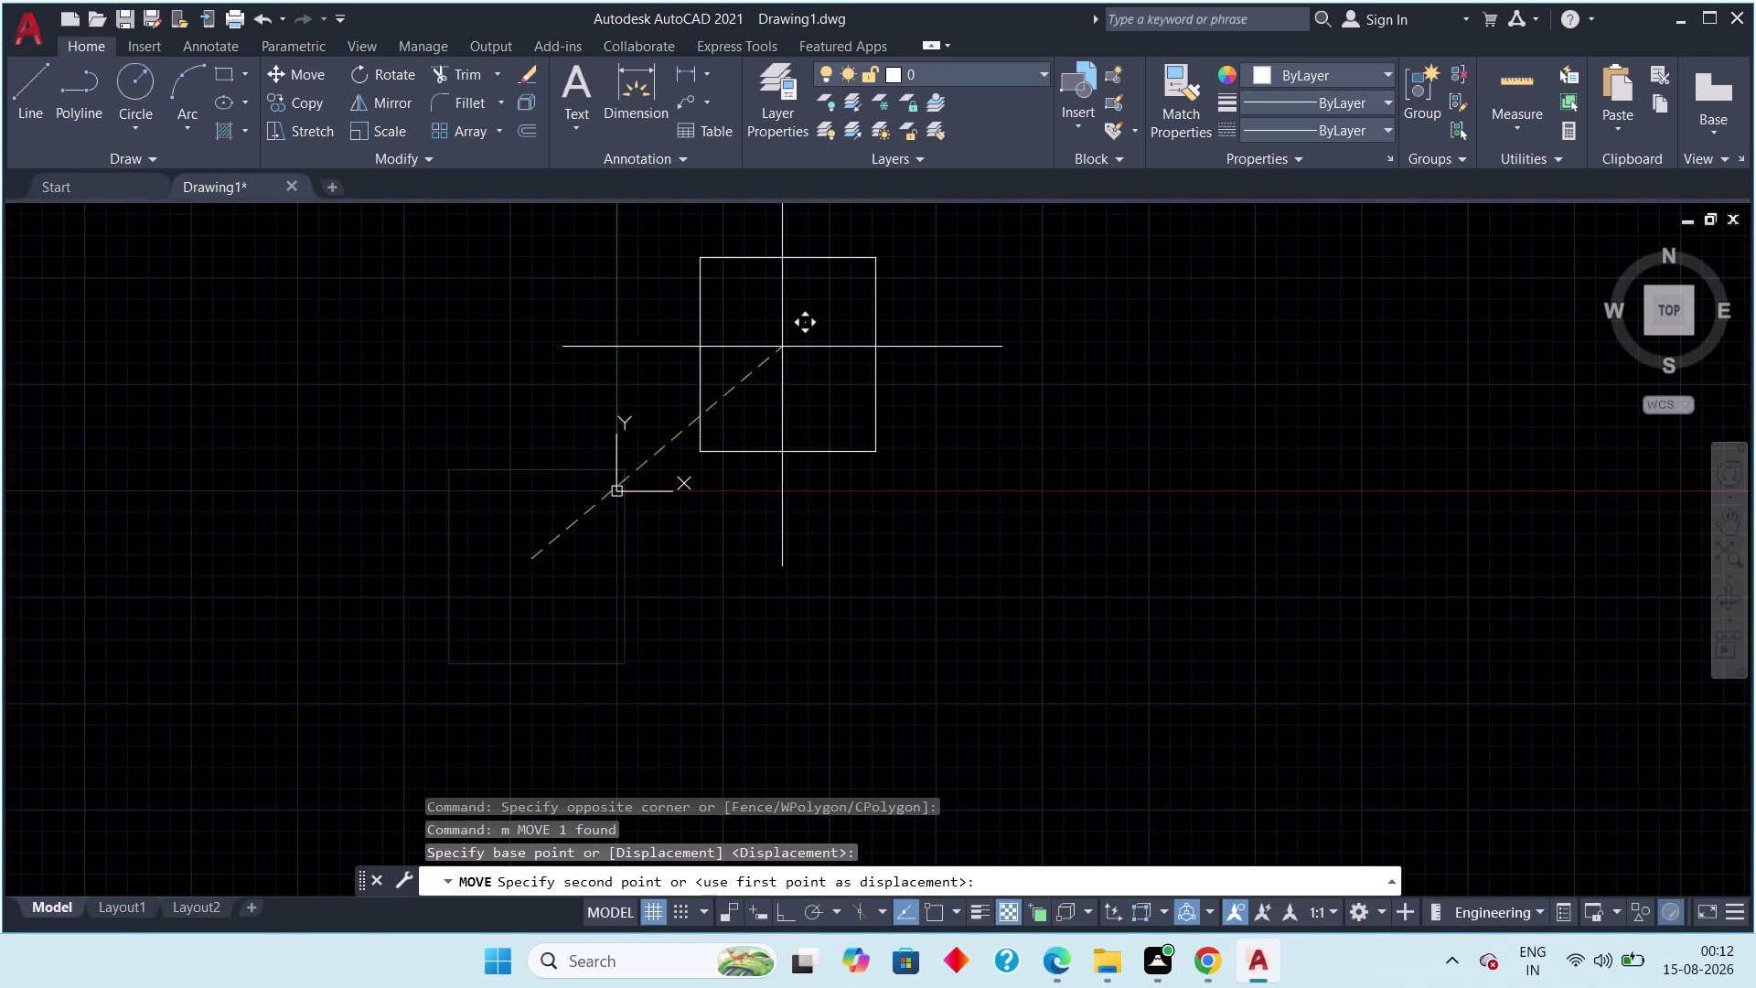
middle_drag(784, 322, 636, 501)
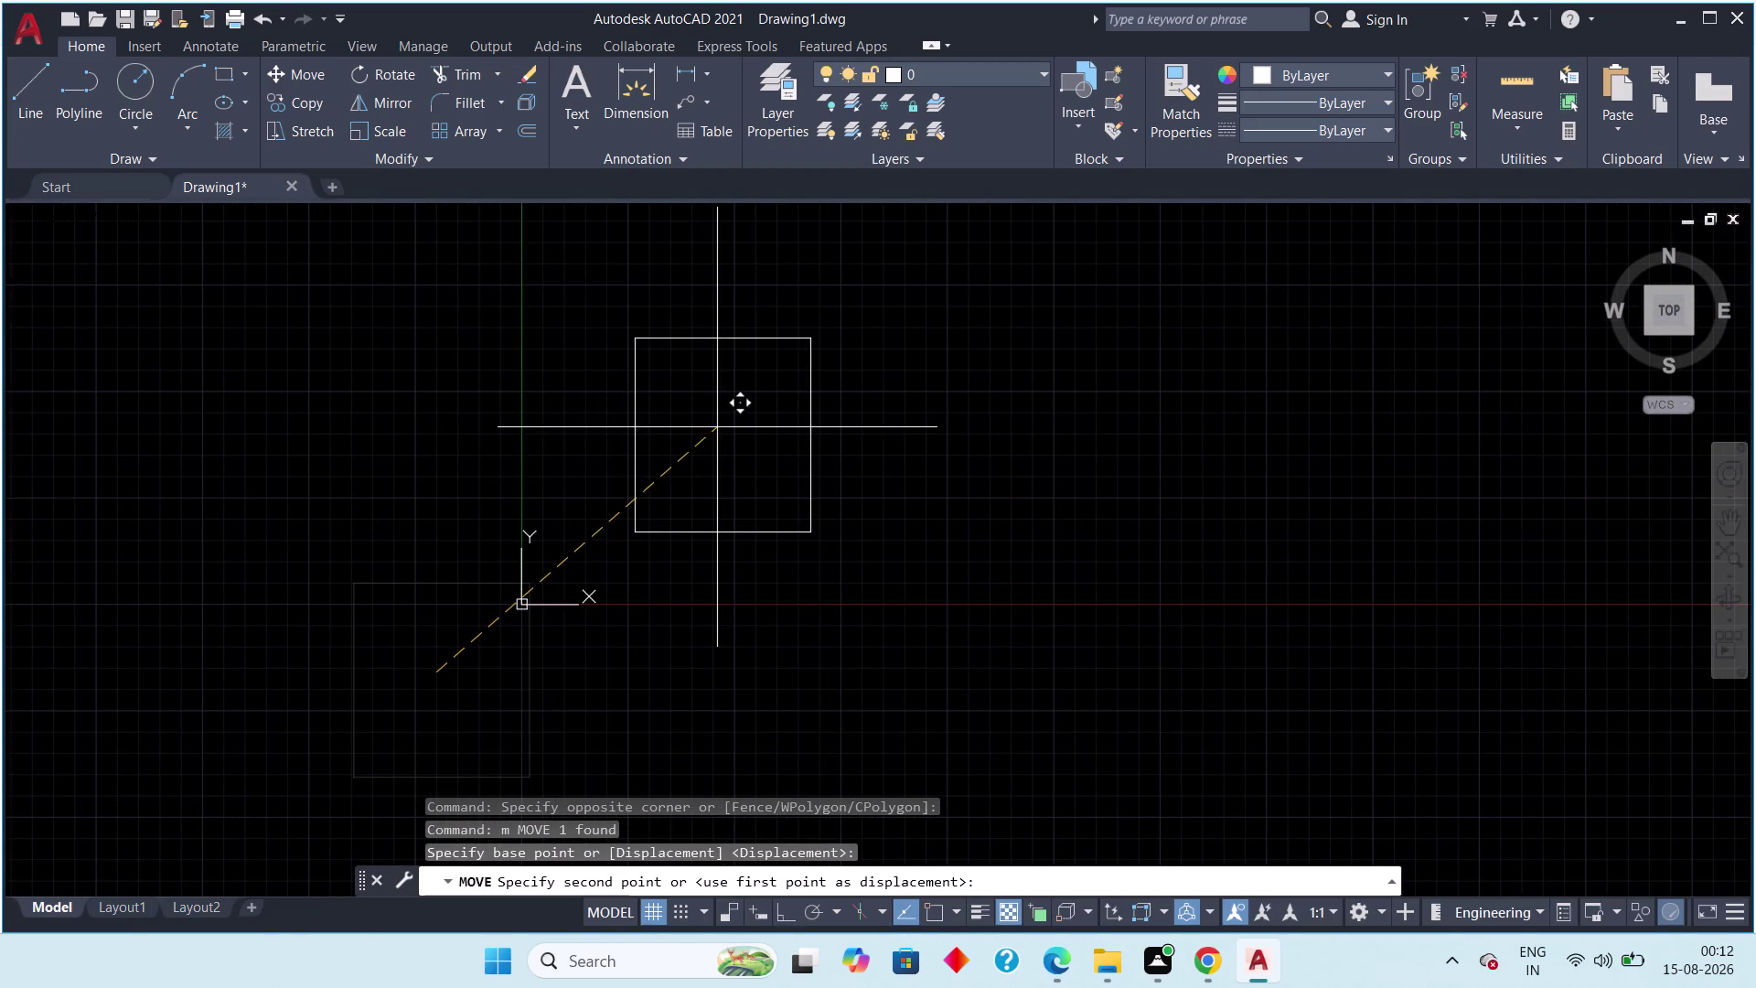
click(711, 390)
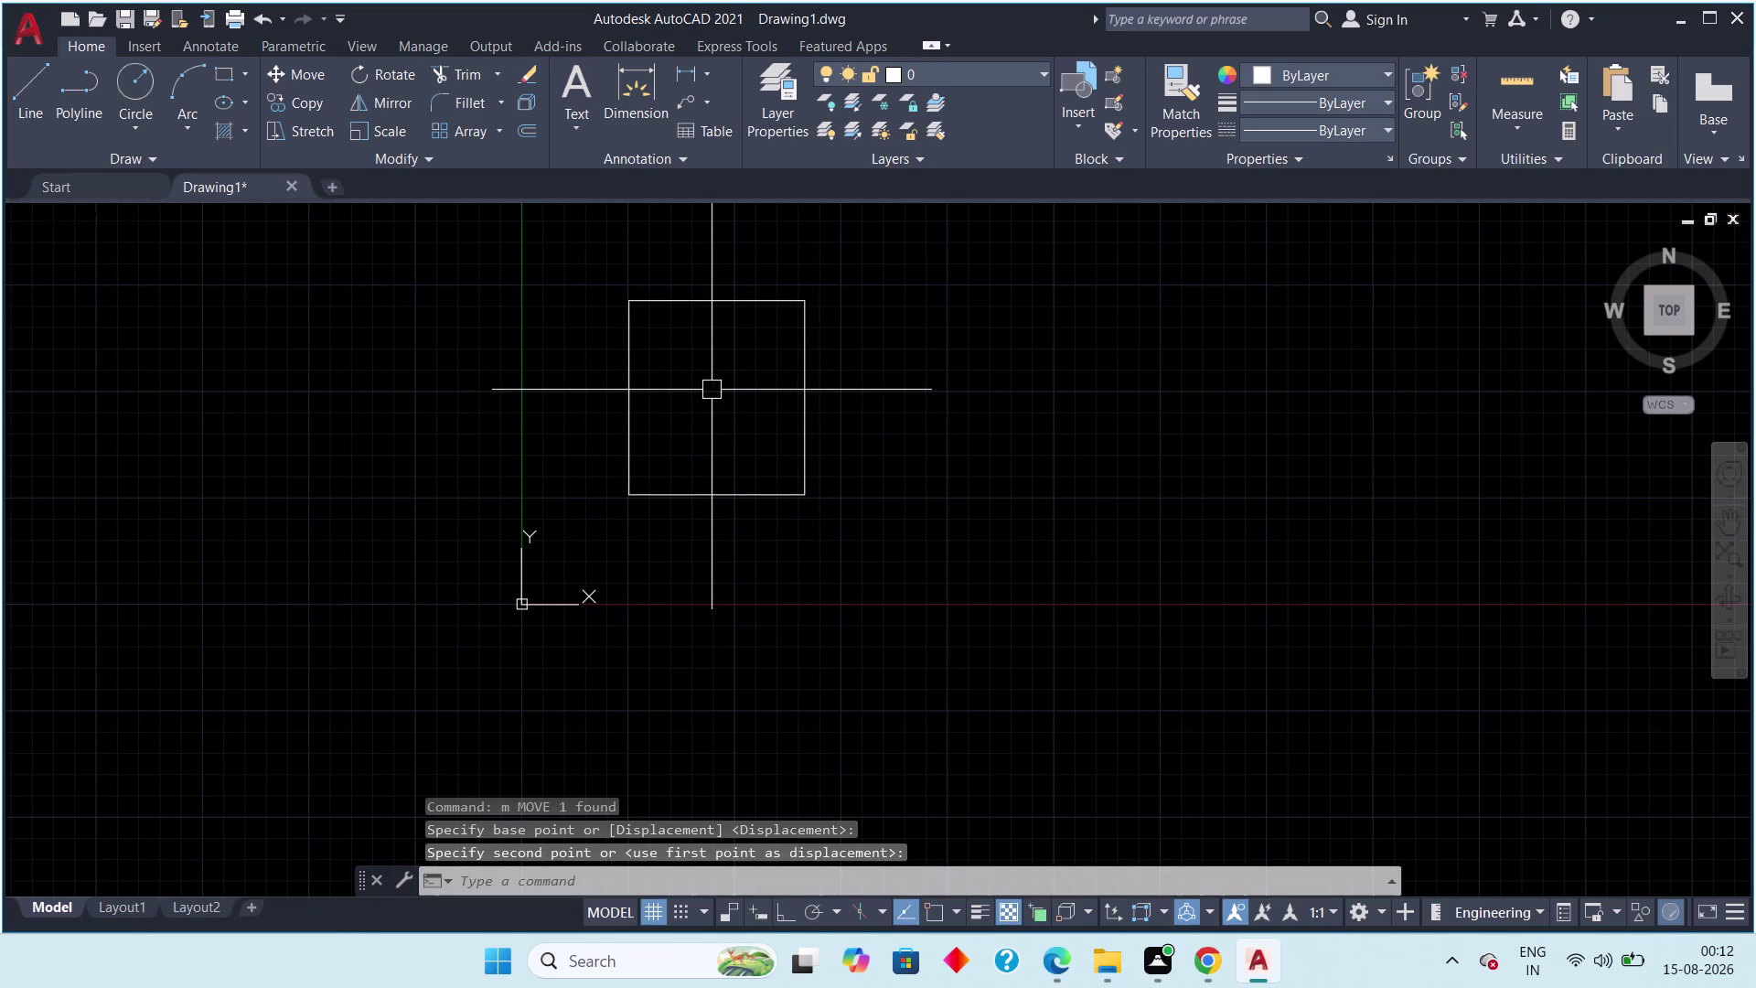
key(Escape)
key(Escape)
Zoom and pan to frame the moved rectangle.
middle_drag(788, 456, 695, 487)
scroll(down, 3)
middle_drag(642, 447, 559, 541)
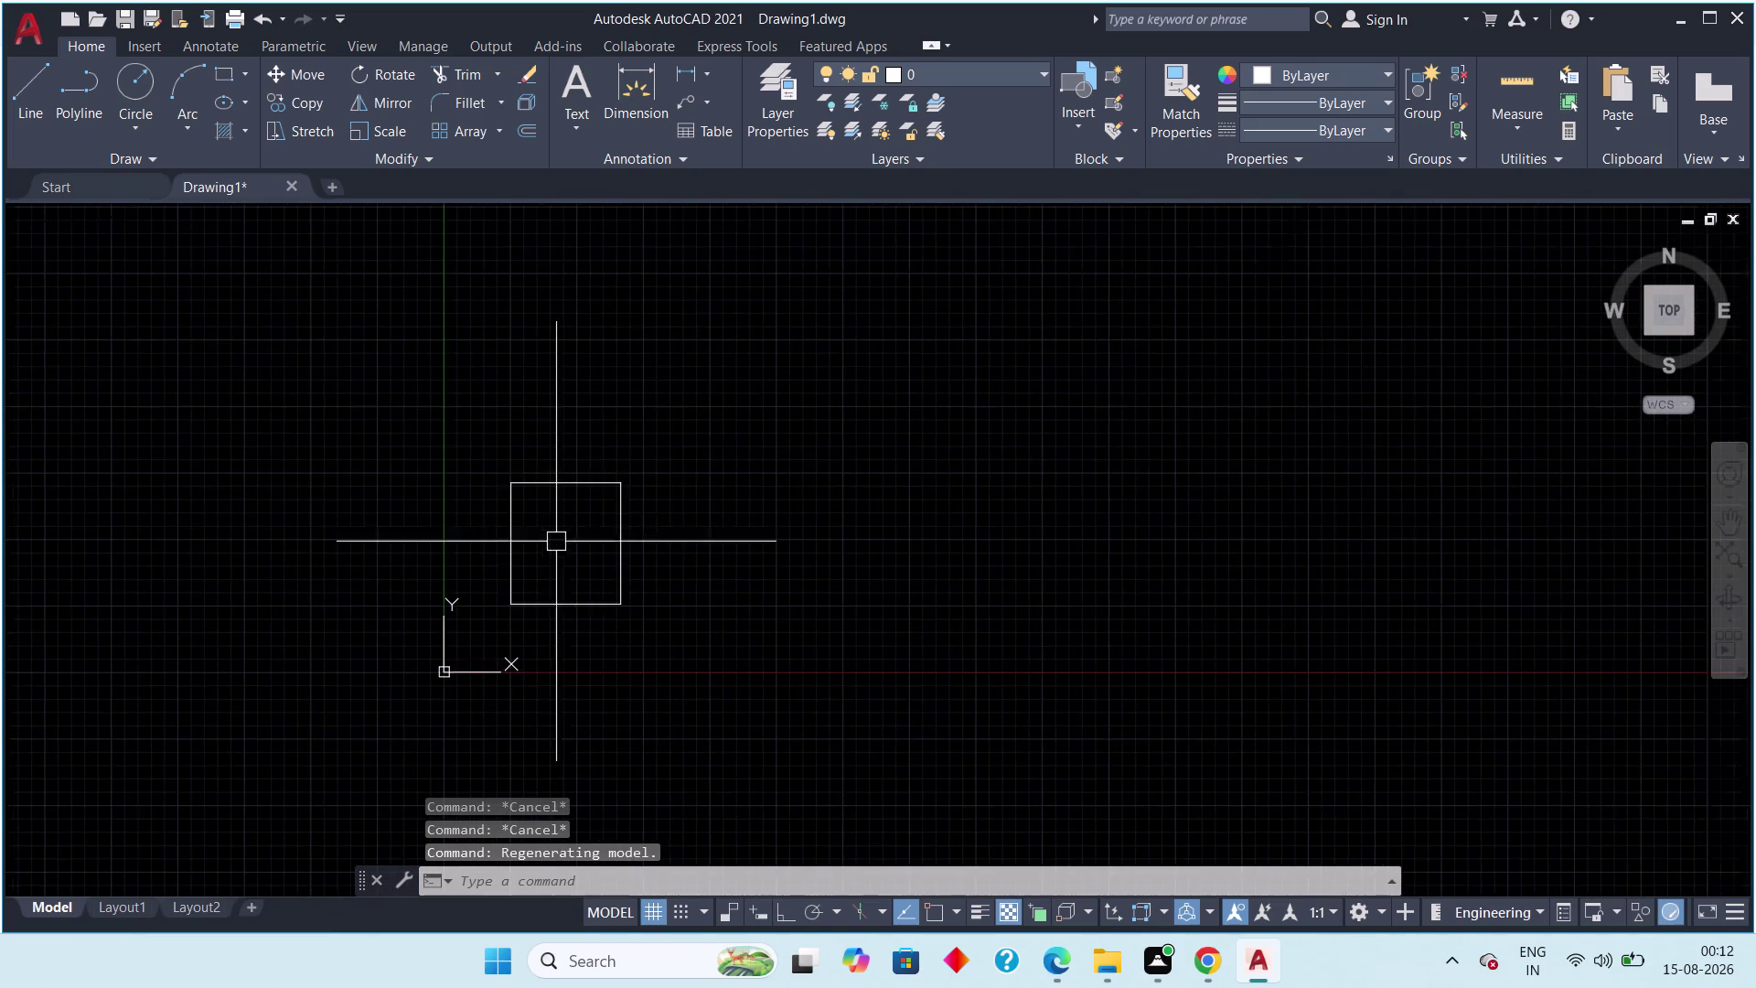
scroll(up, 3)
middle_drag(571, 501, 519, 536)
scroll(up, 3)
scroll(up, 3)
middle_drag(520, 548, 560, 416)
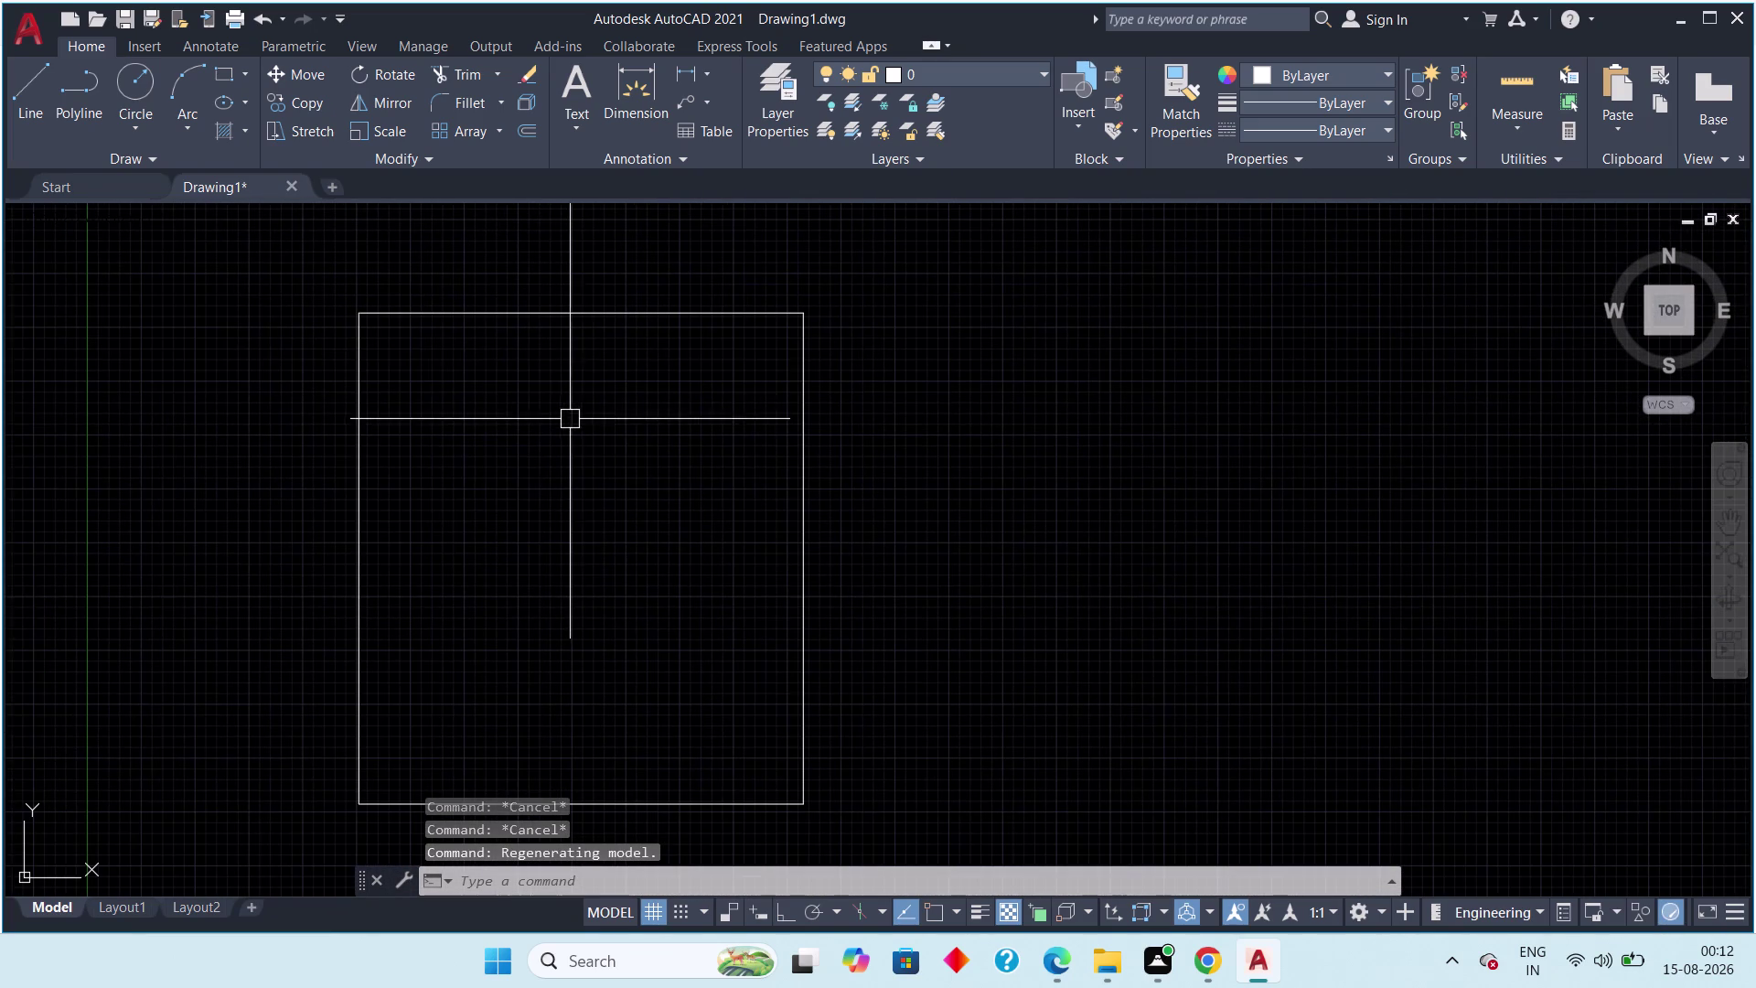
click(691, 62)
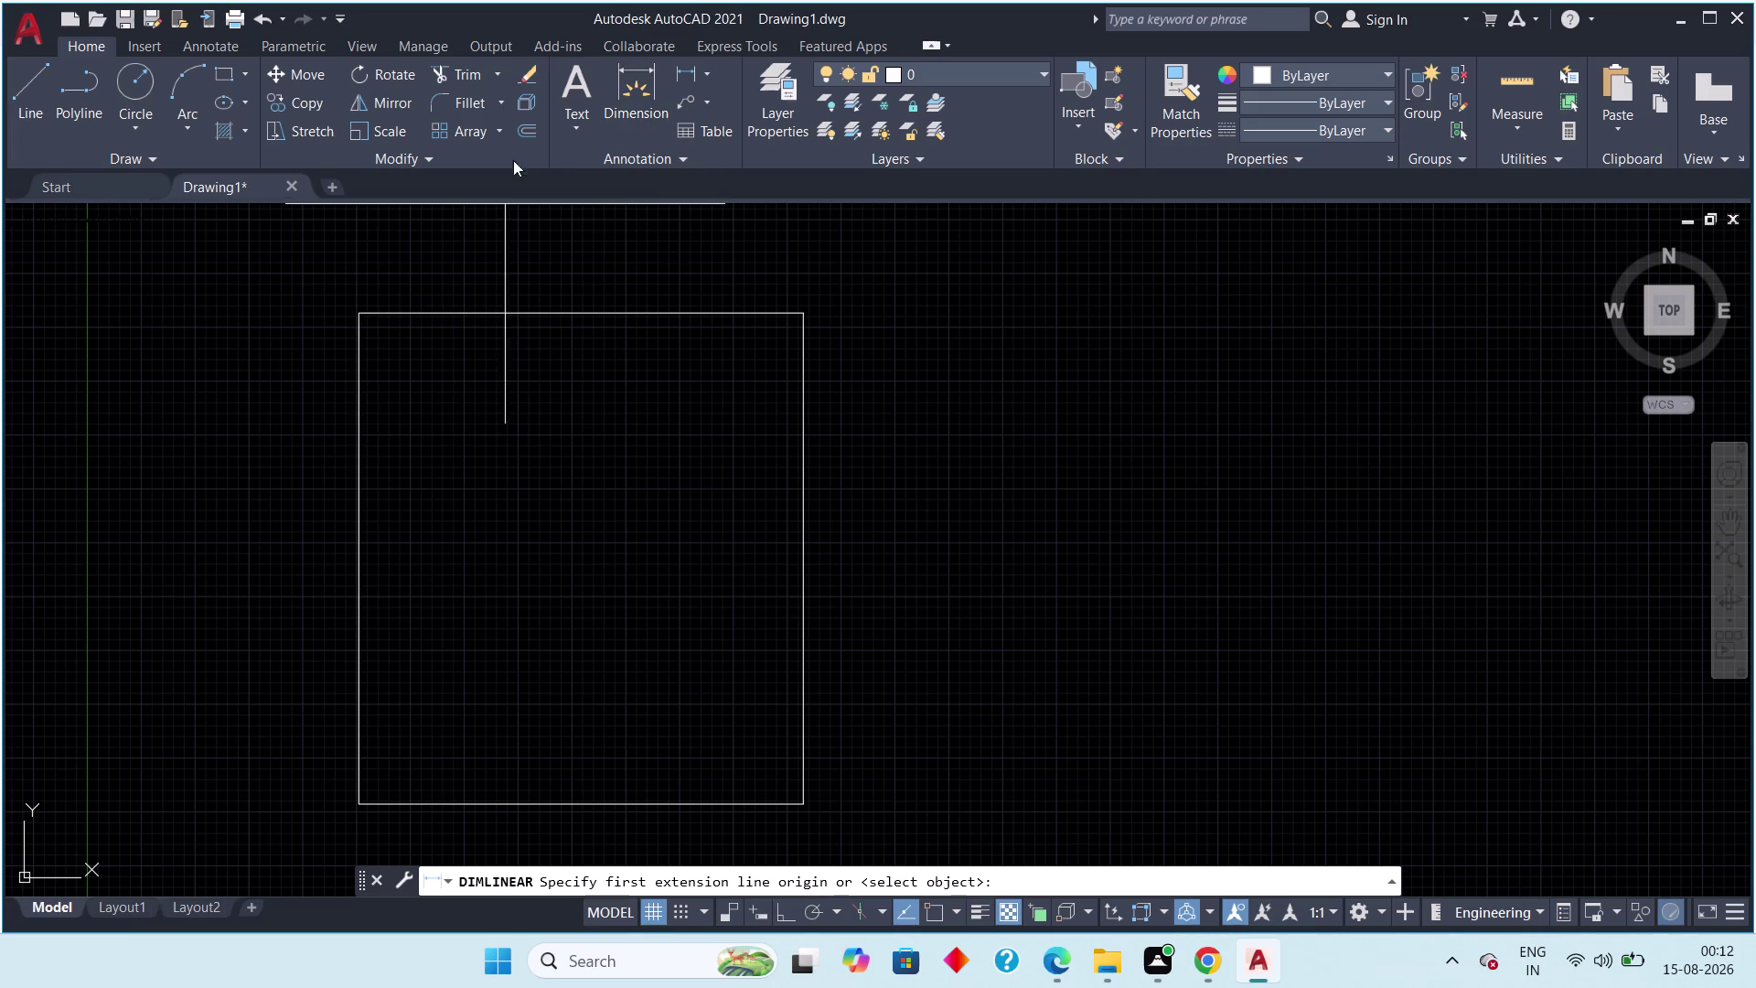
Begin a linear dimension at the rectangle's top-left corner, then cancel it.
click(679, 73)
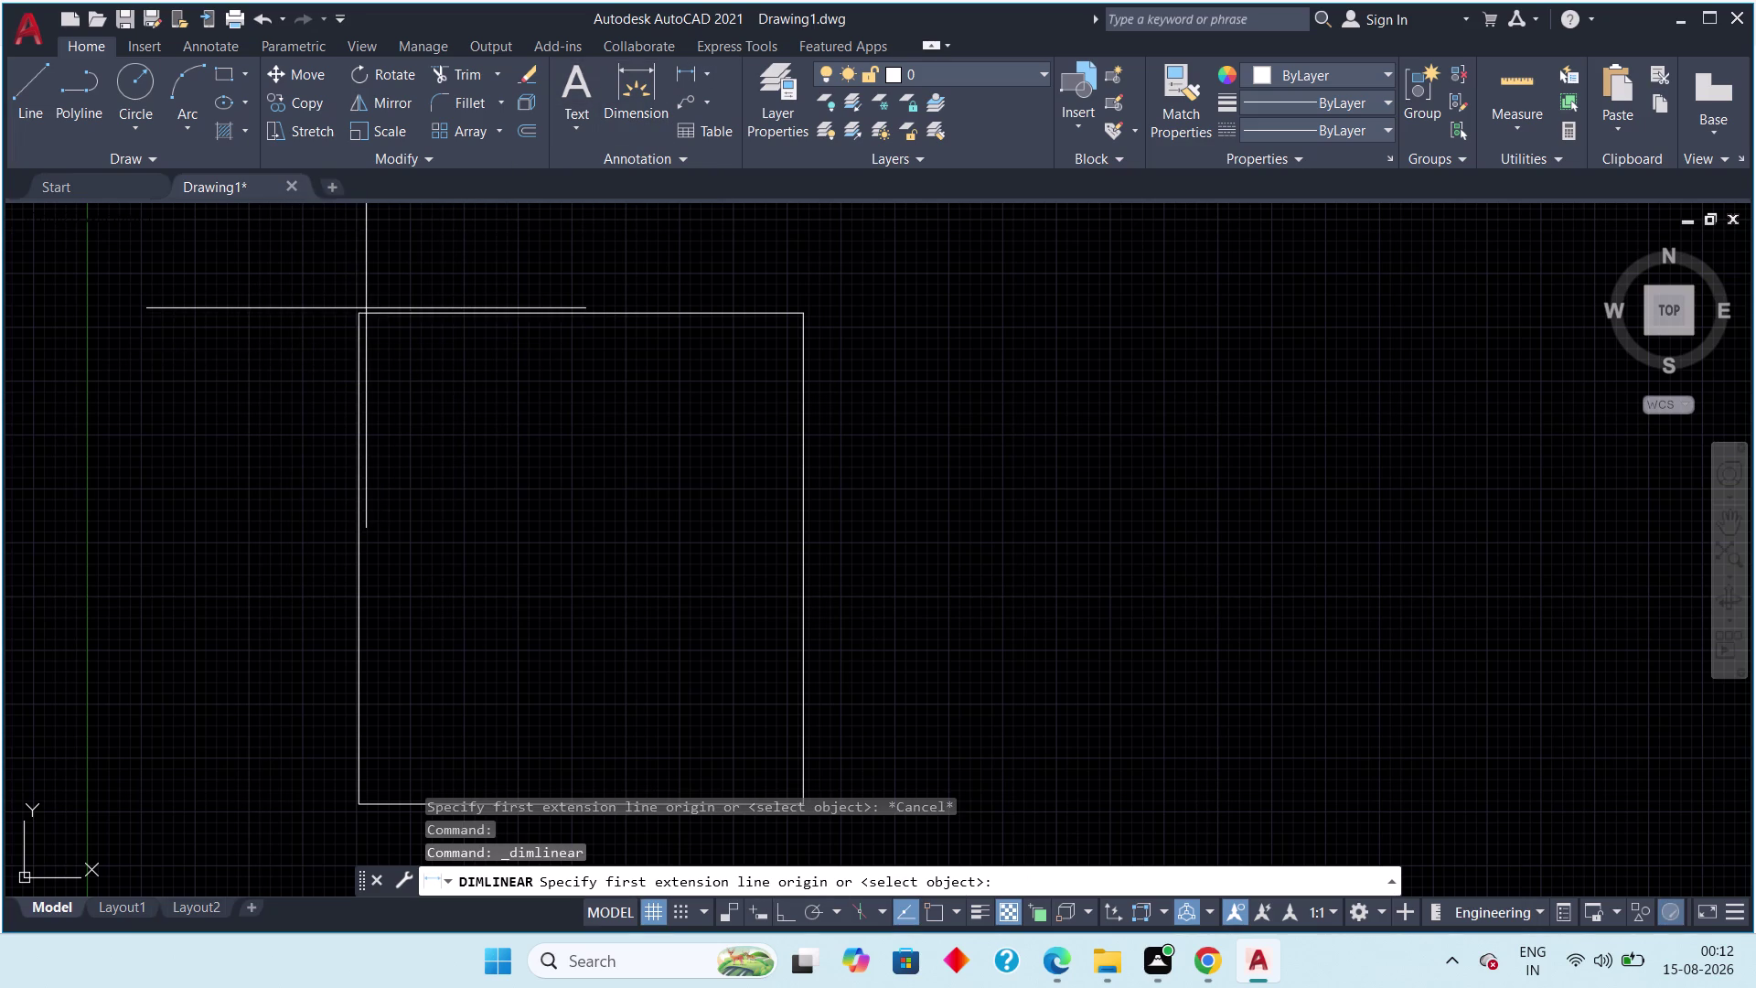
scroll(up, 3)
click(347, 292)
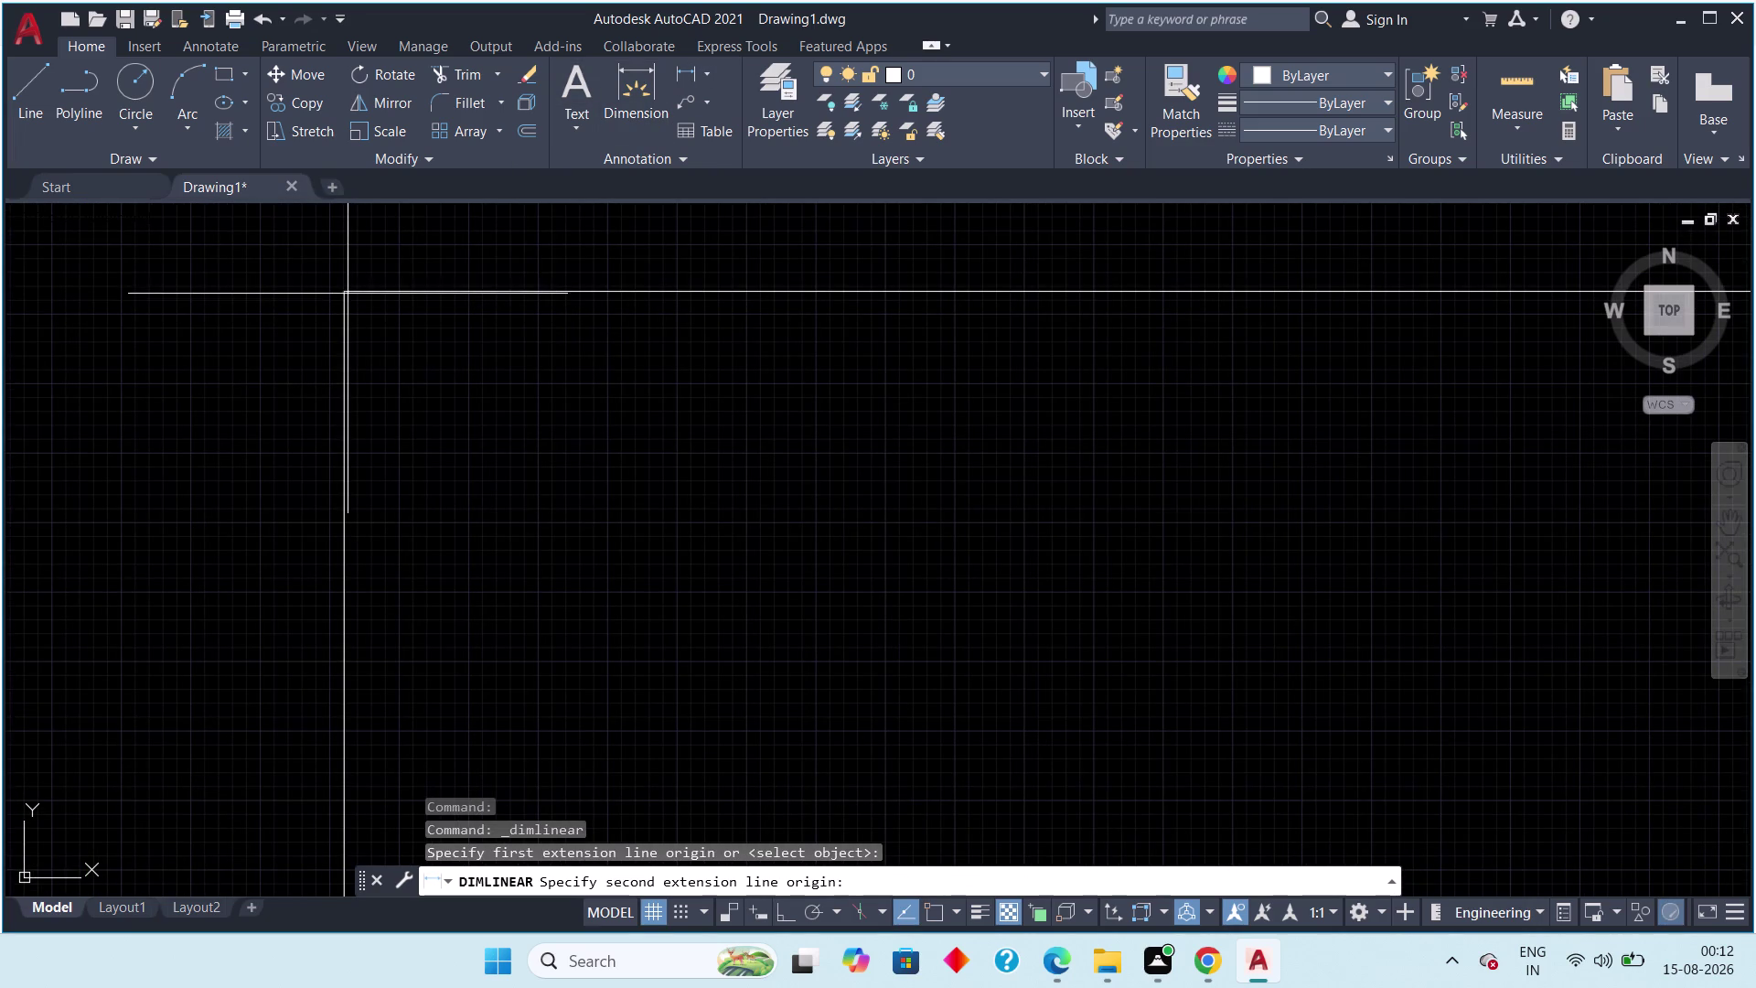
key(Escape)
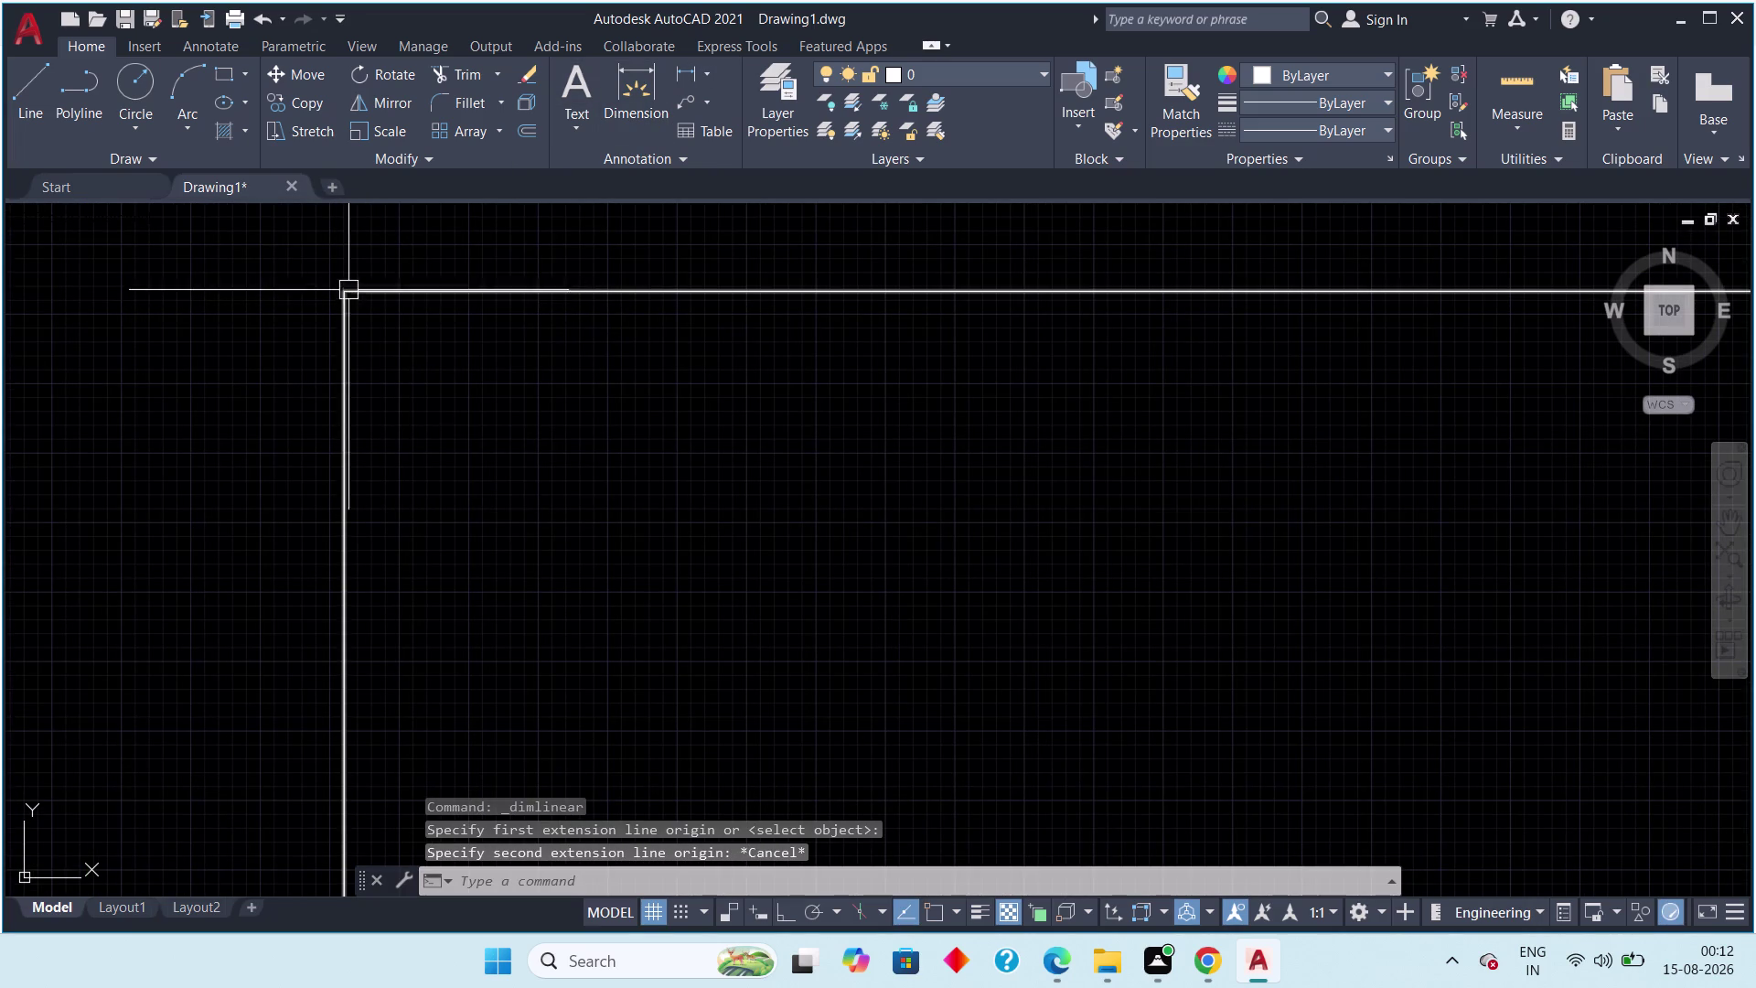
Restart the linear dimension from the top-left corner and pan along the top edge.
click(681, 74)
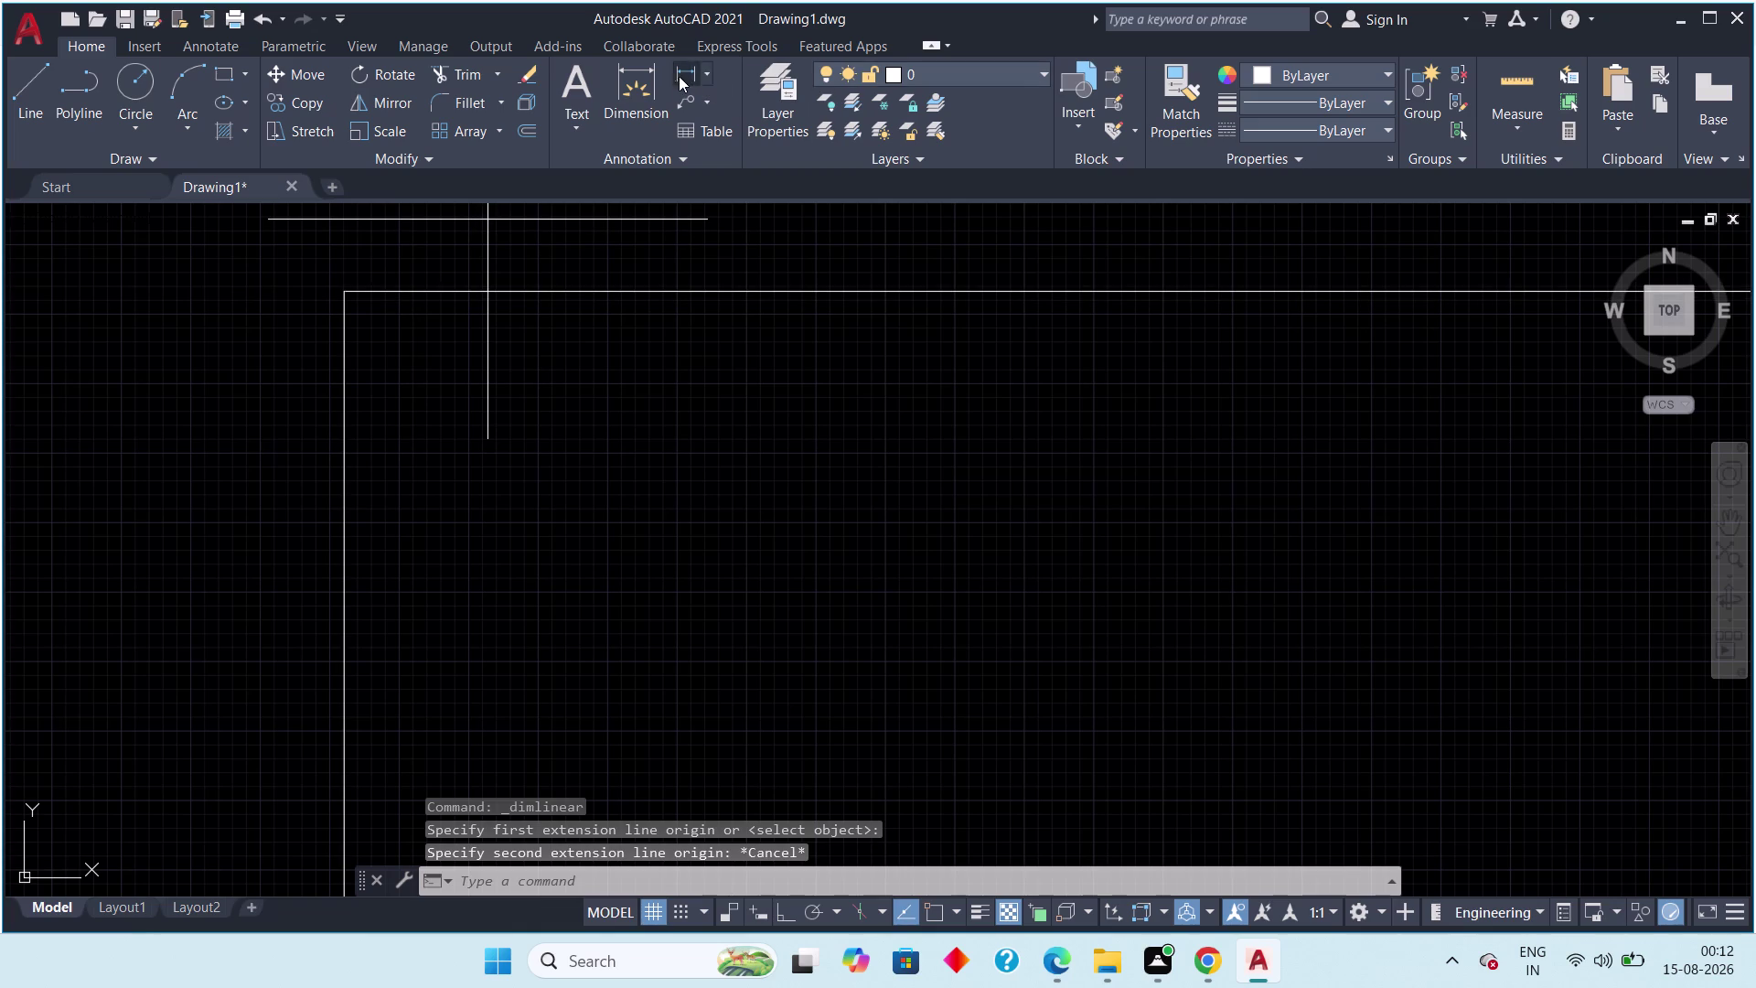
scroll(up, 3)
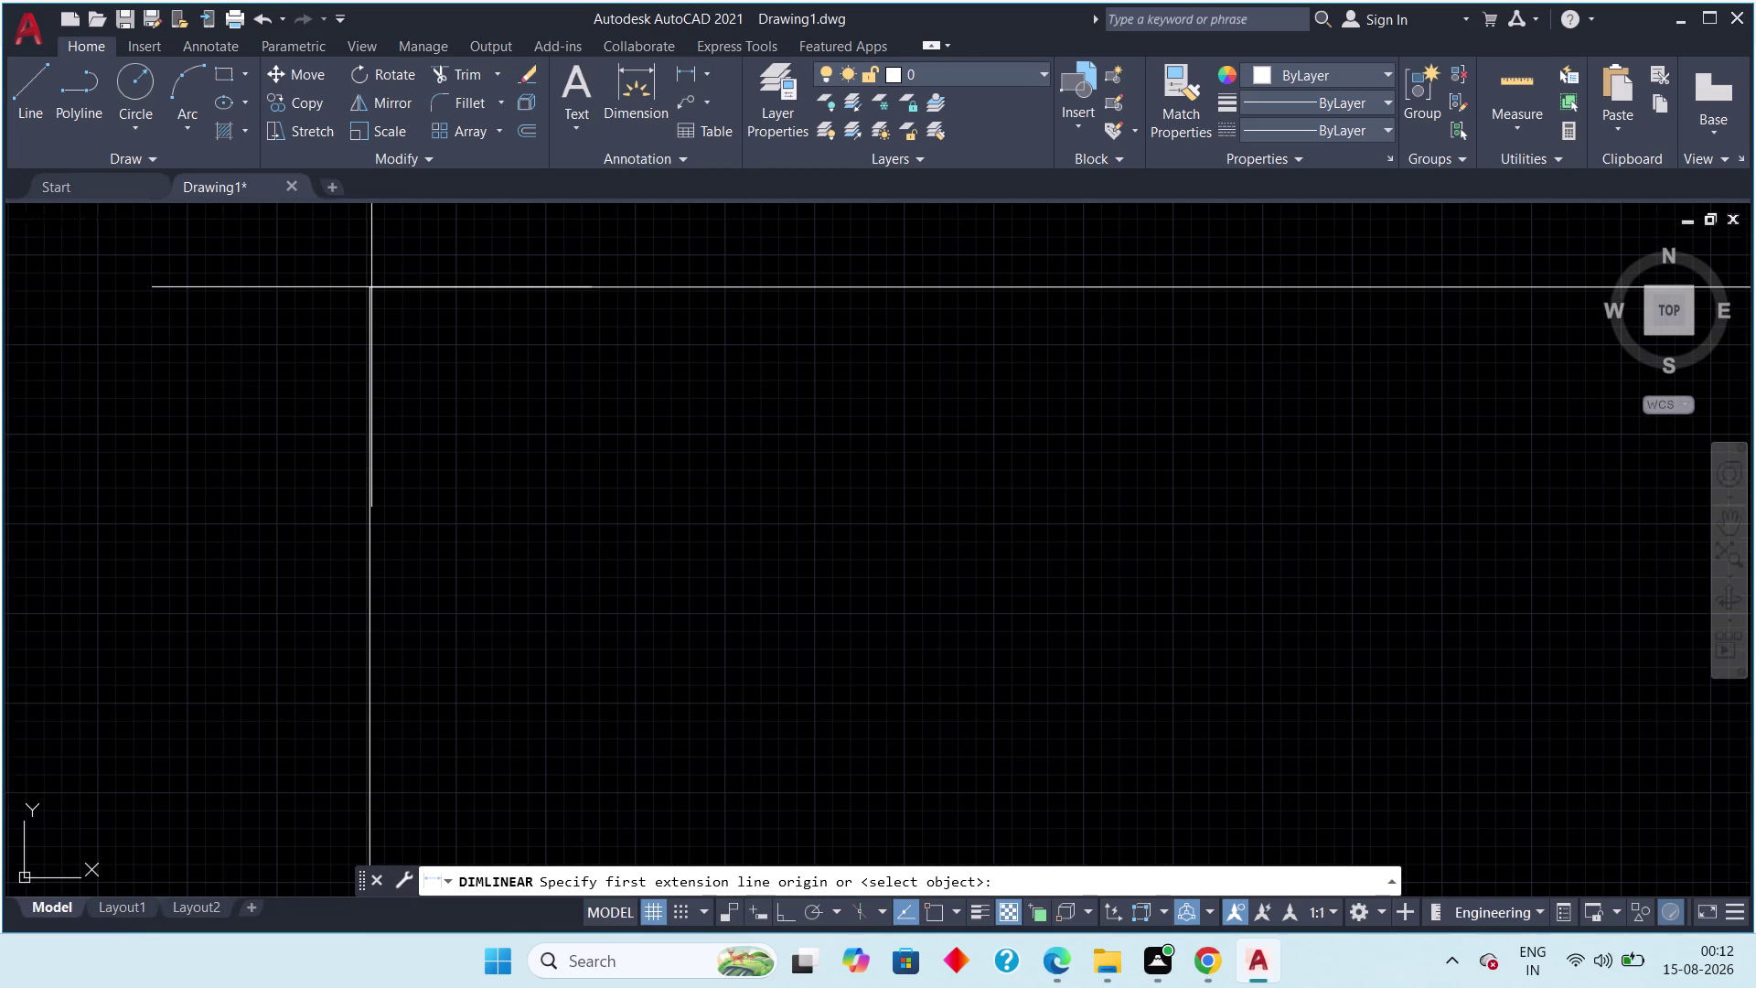
click(370, 288)
middle_drag(833, 314, 355, 402)
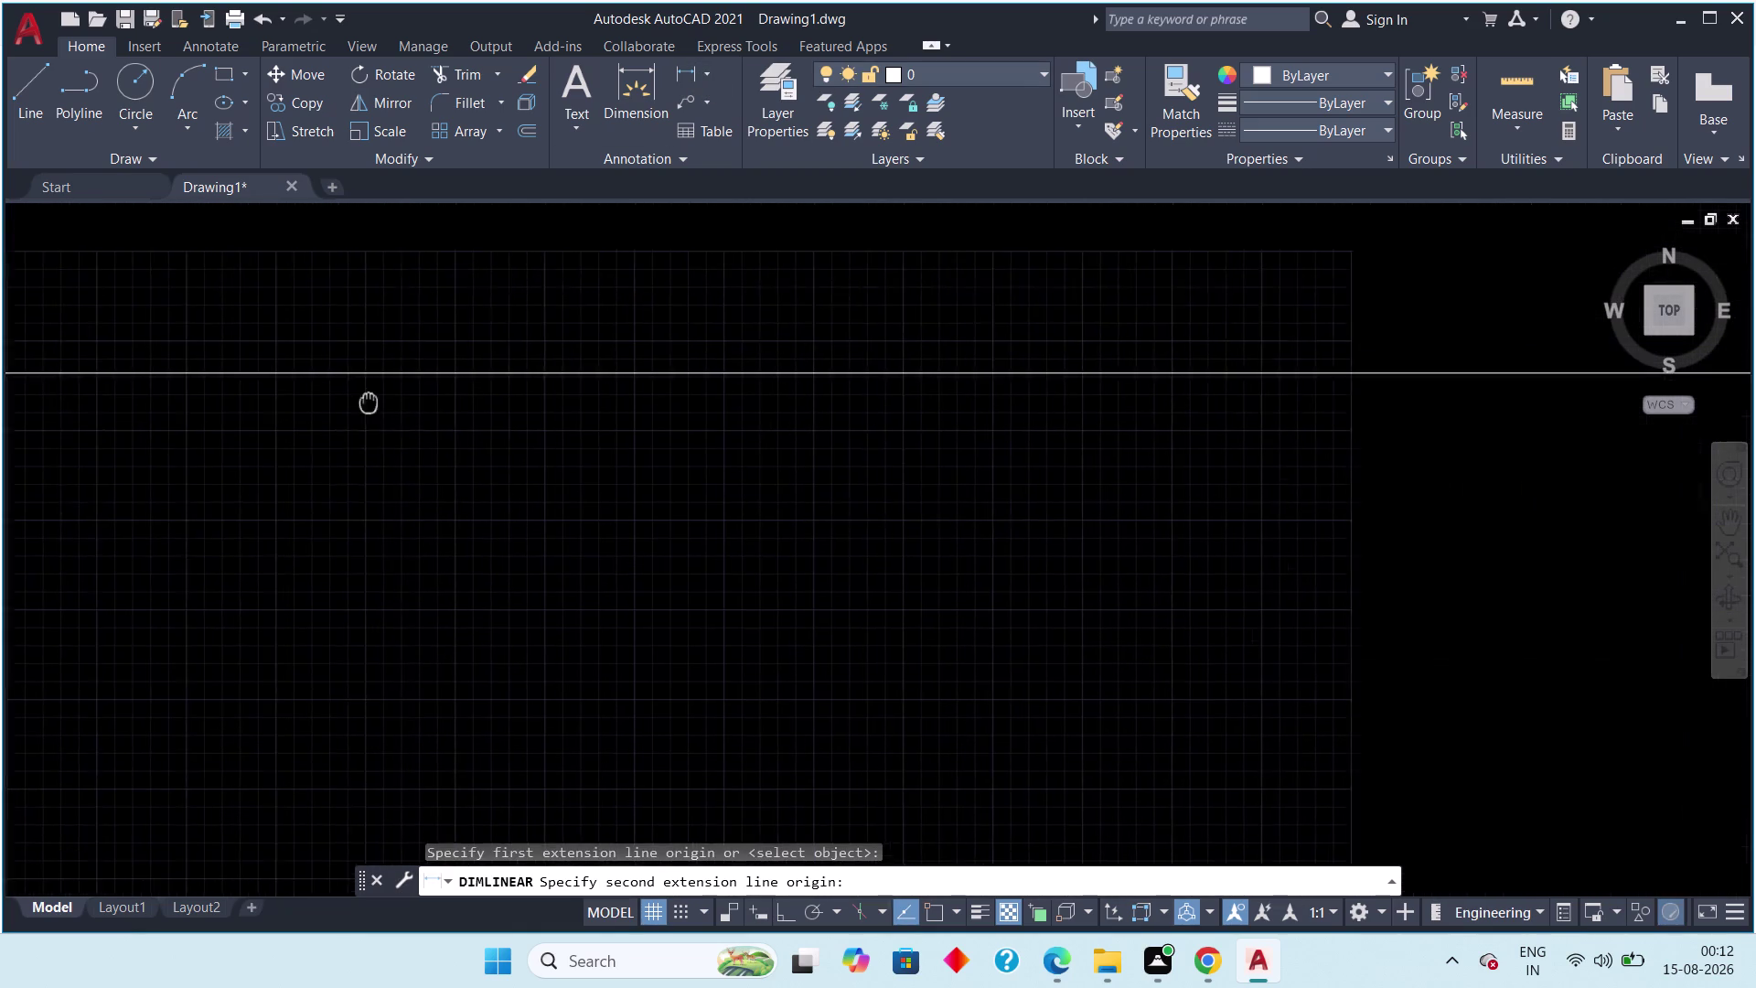
middle_drag(355, 403, 253, 395)
scroll(down, 3)
middle_drag(881, 386, 371, 403)
scroll(down, 3)
scroll(down, 3)
middle_drag(985, 384, 977, 387)
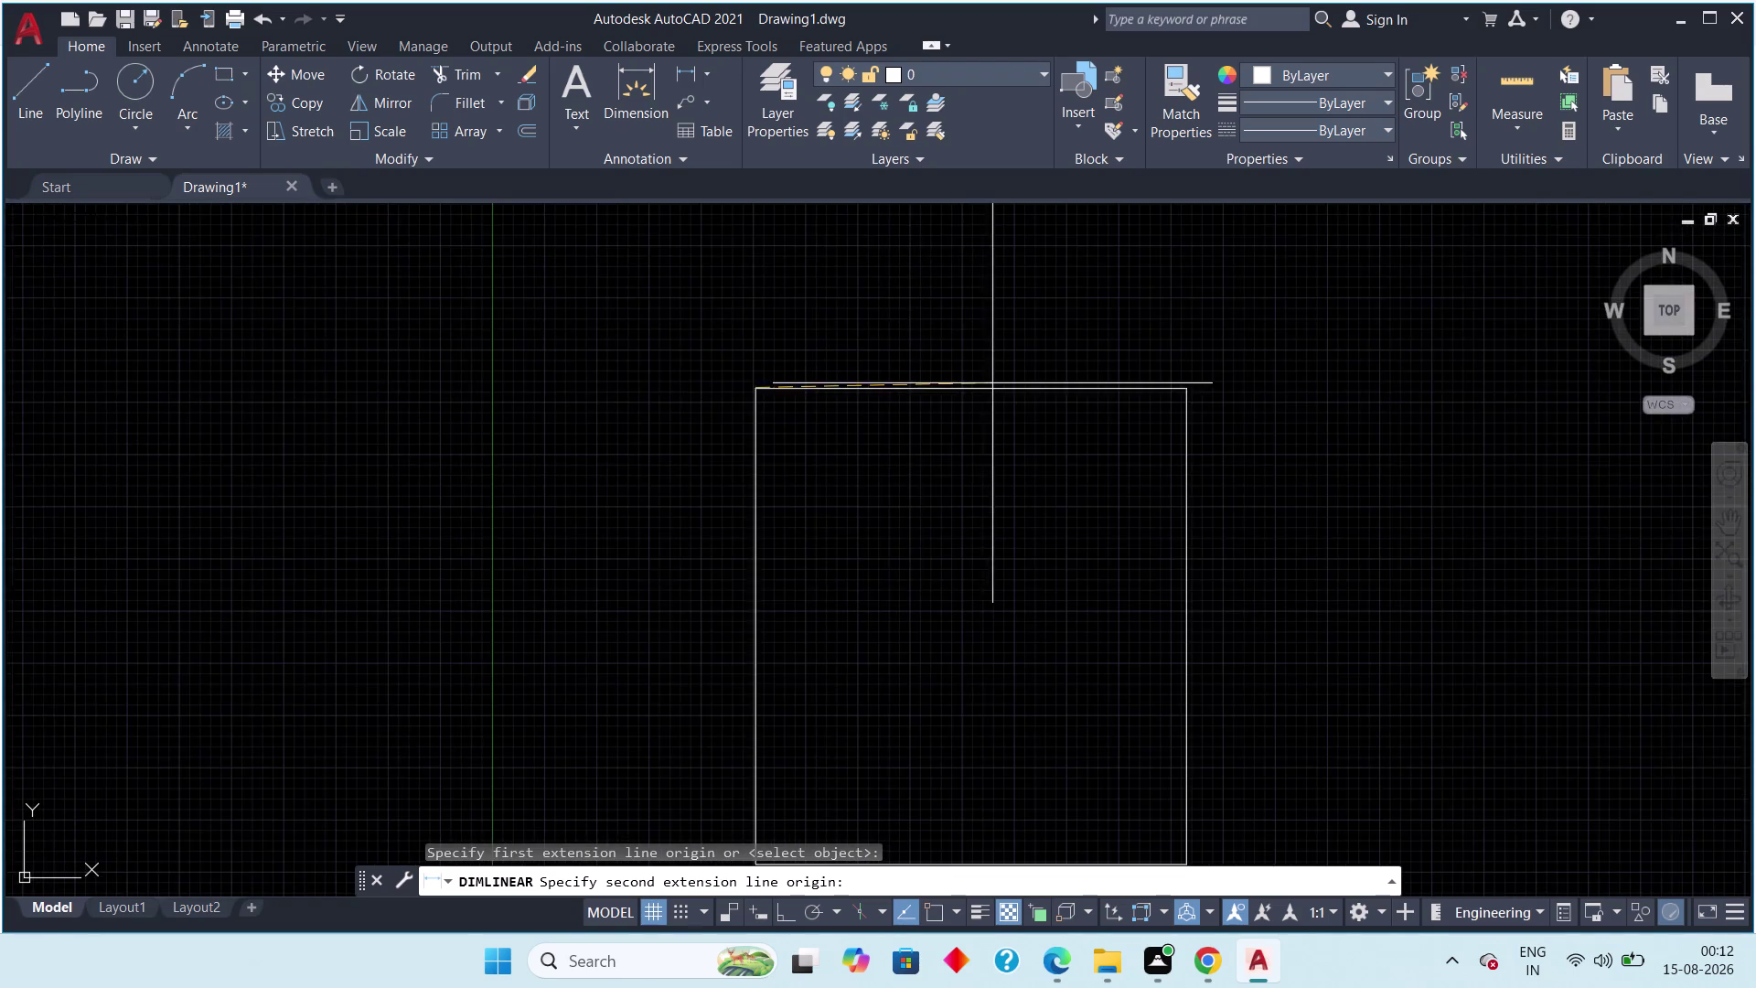
middle_drag(976, 387, 692, 405)
scroll(up, 3)
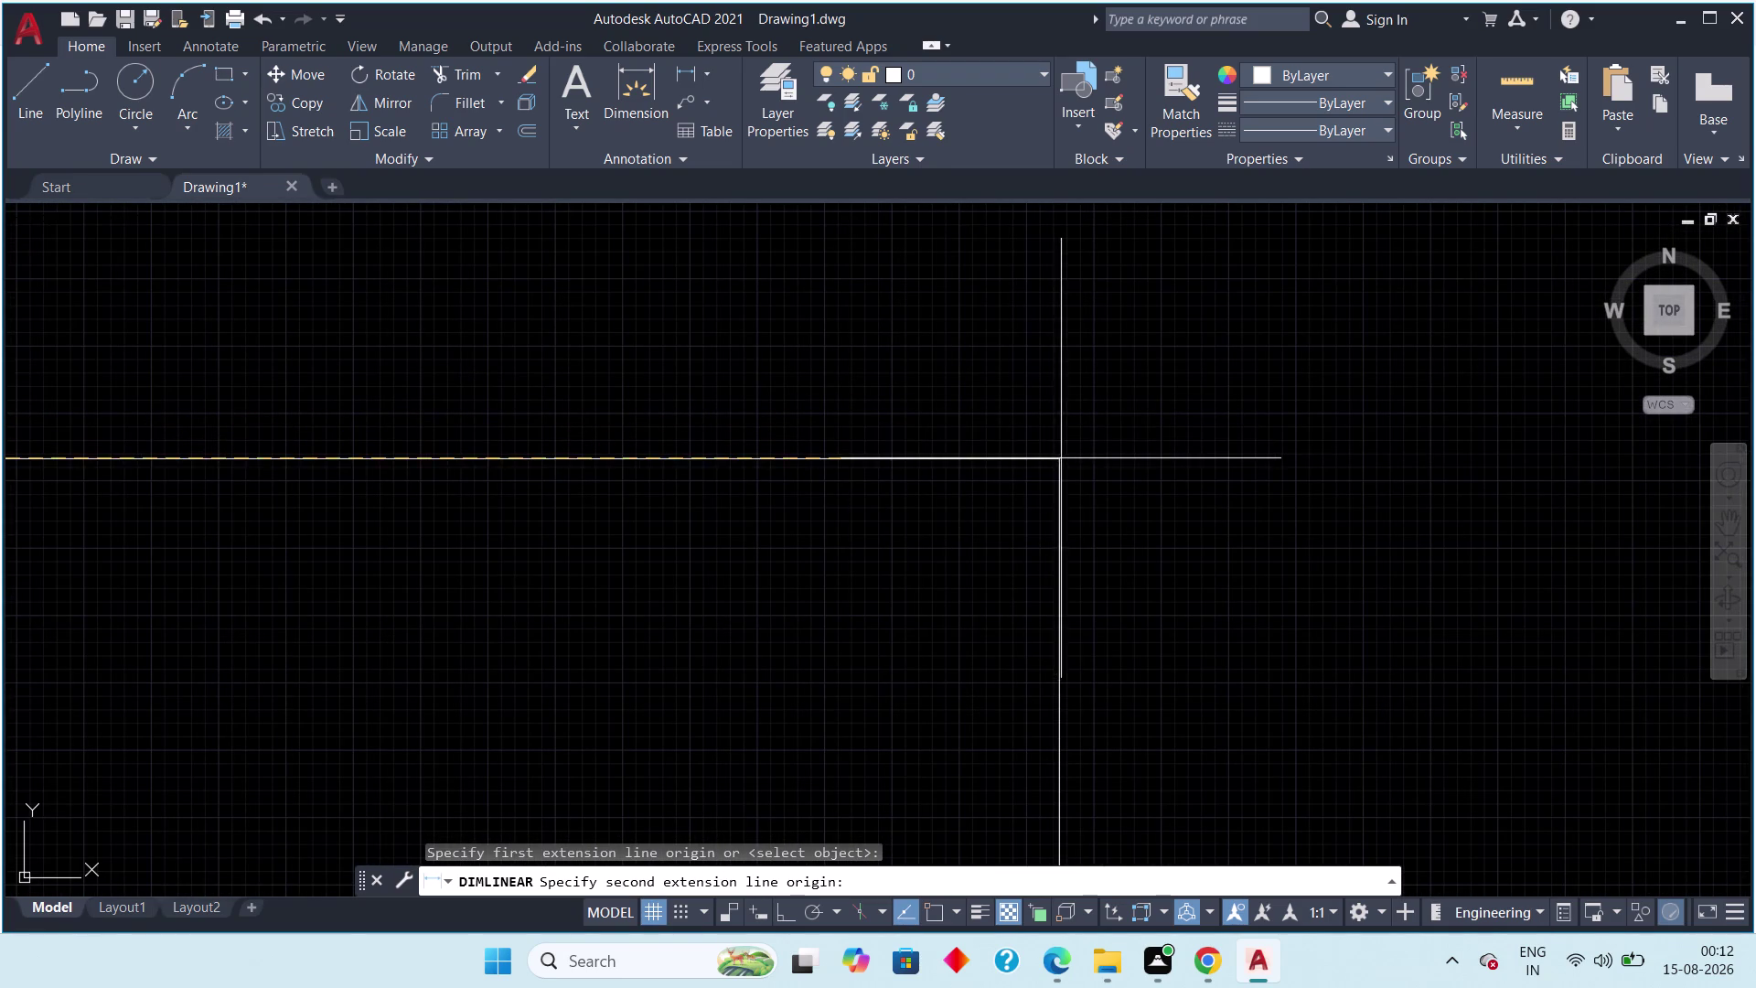
Snap the top-right corner and place the 42'-11.8" dimension above the top edge.
click(1058, 460)
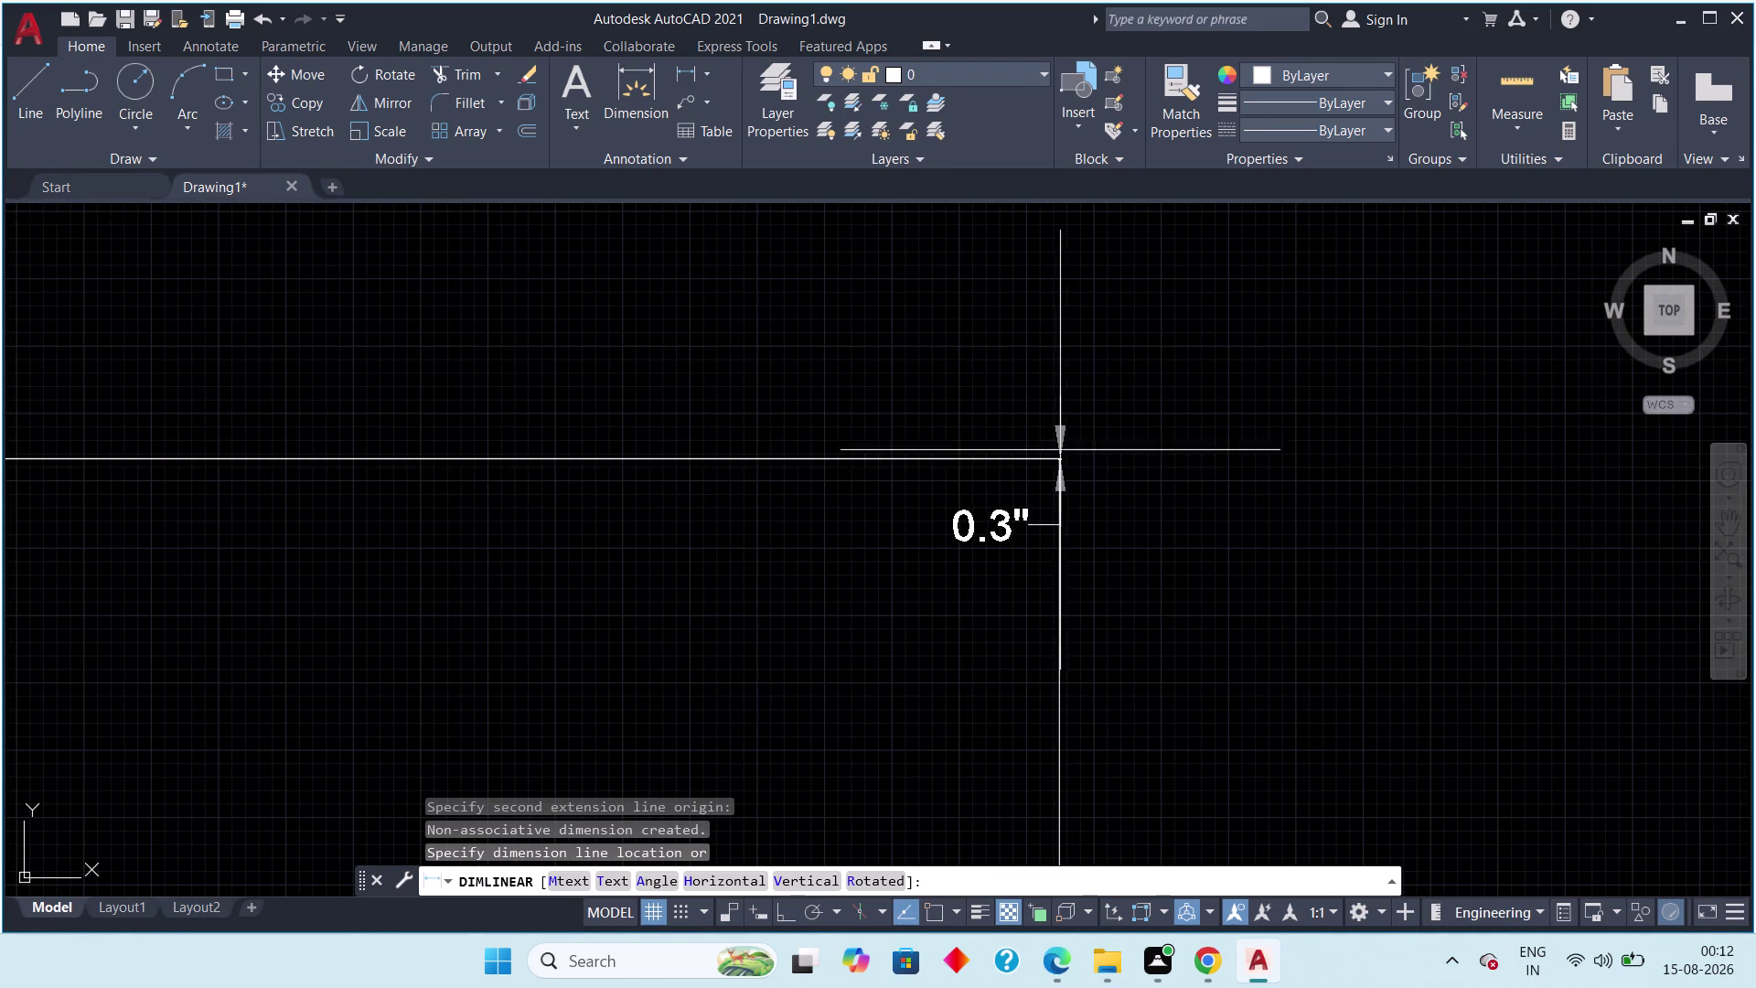
scroll(down, 3)
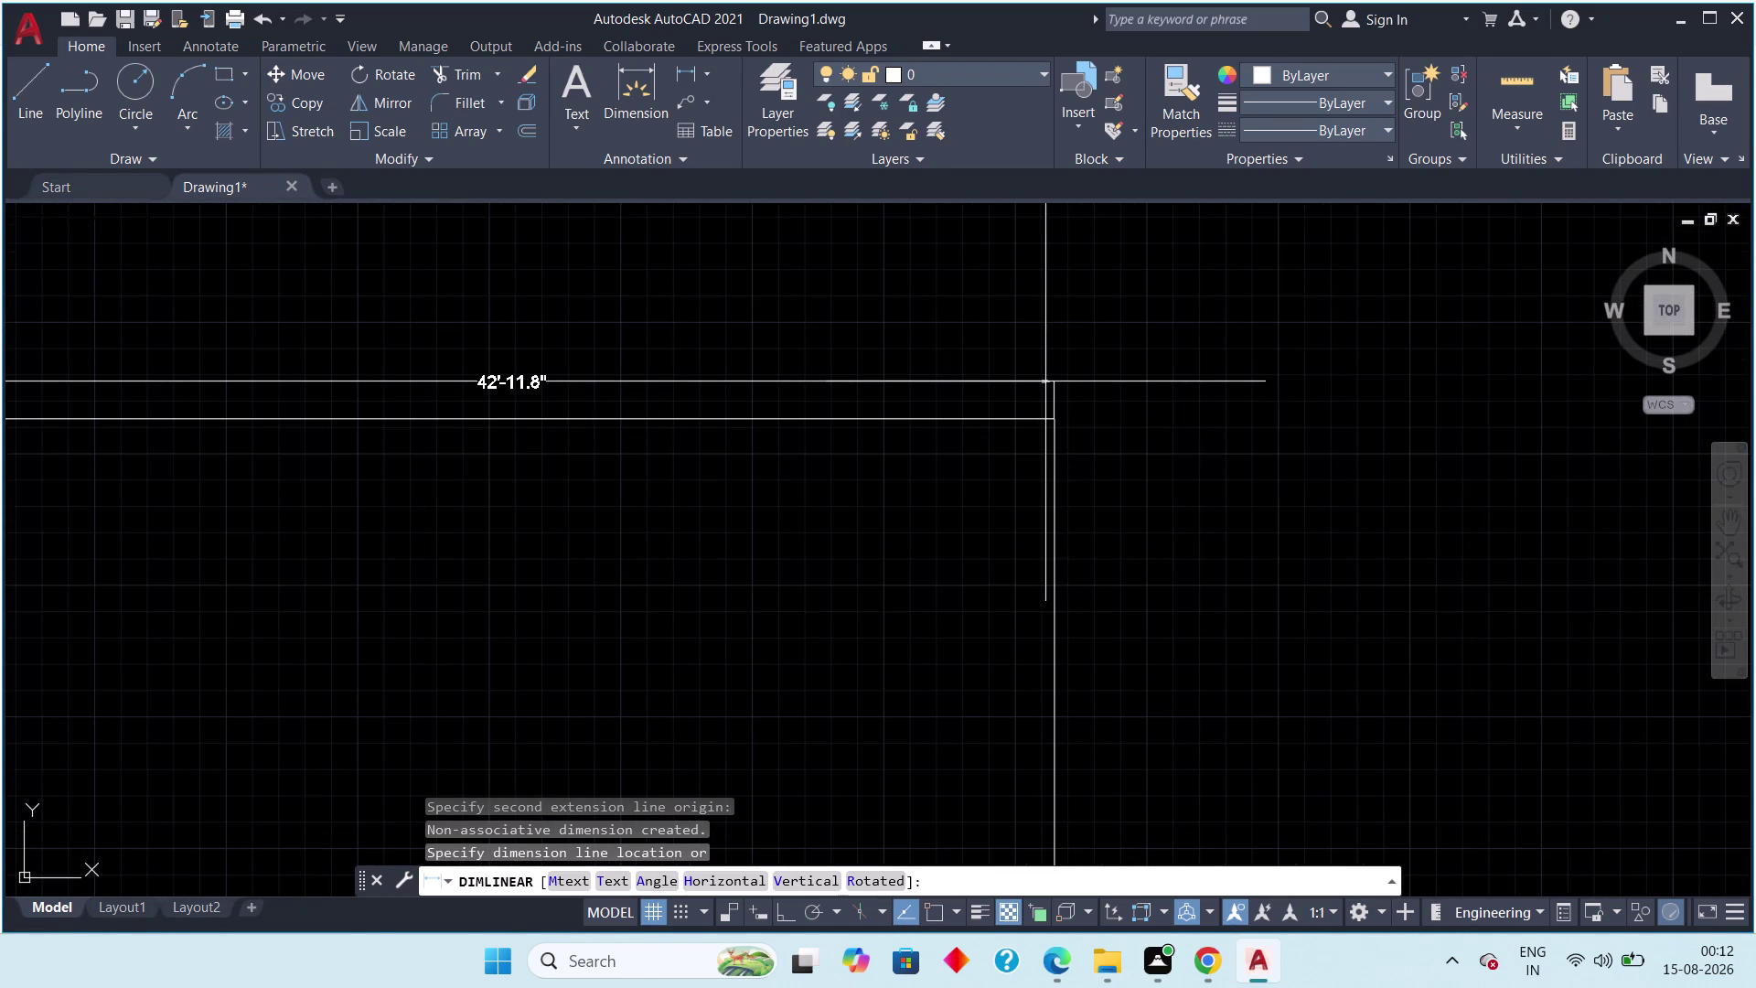
middle_drag(1039, 359, 1039, 361)
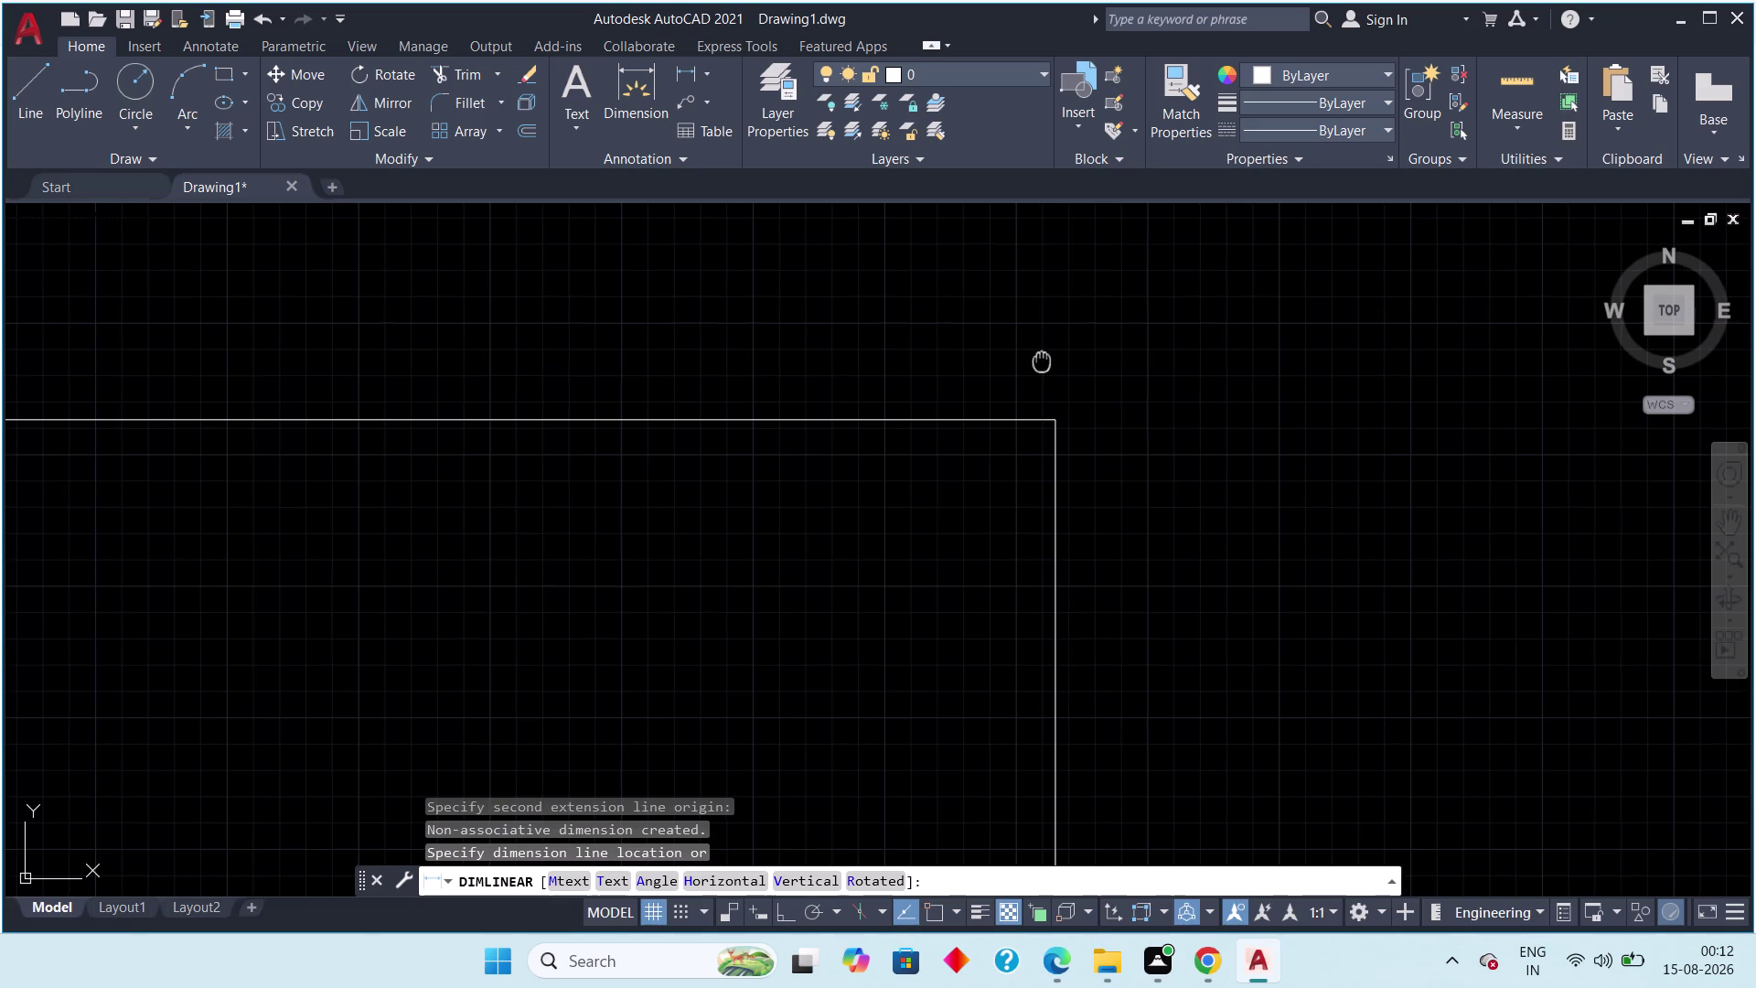
middle_drag(1039, 360, 1105, 349)
scroll(down, 3)
click(1103, 334)
key(Escape)
key(Escape)
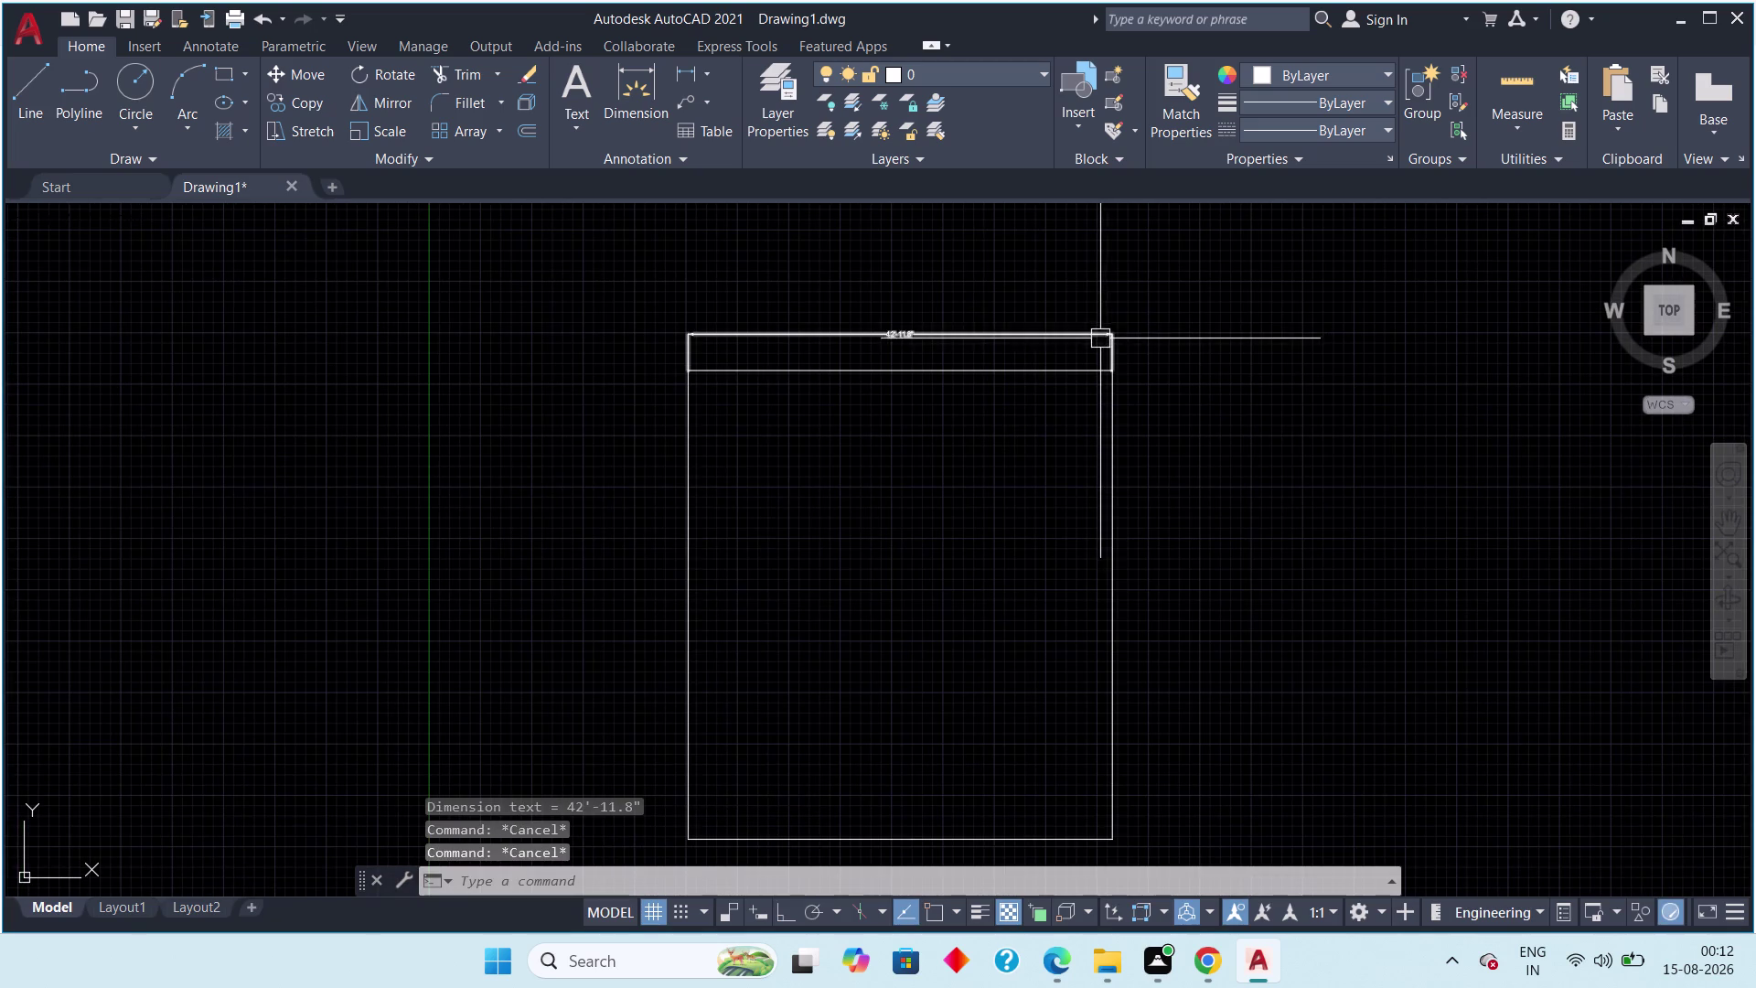
Delete the plot rectangle together with its dimension.
click(1192, 290)
drag(784, 551, 745, 559)
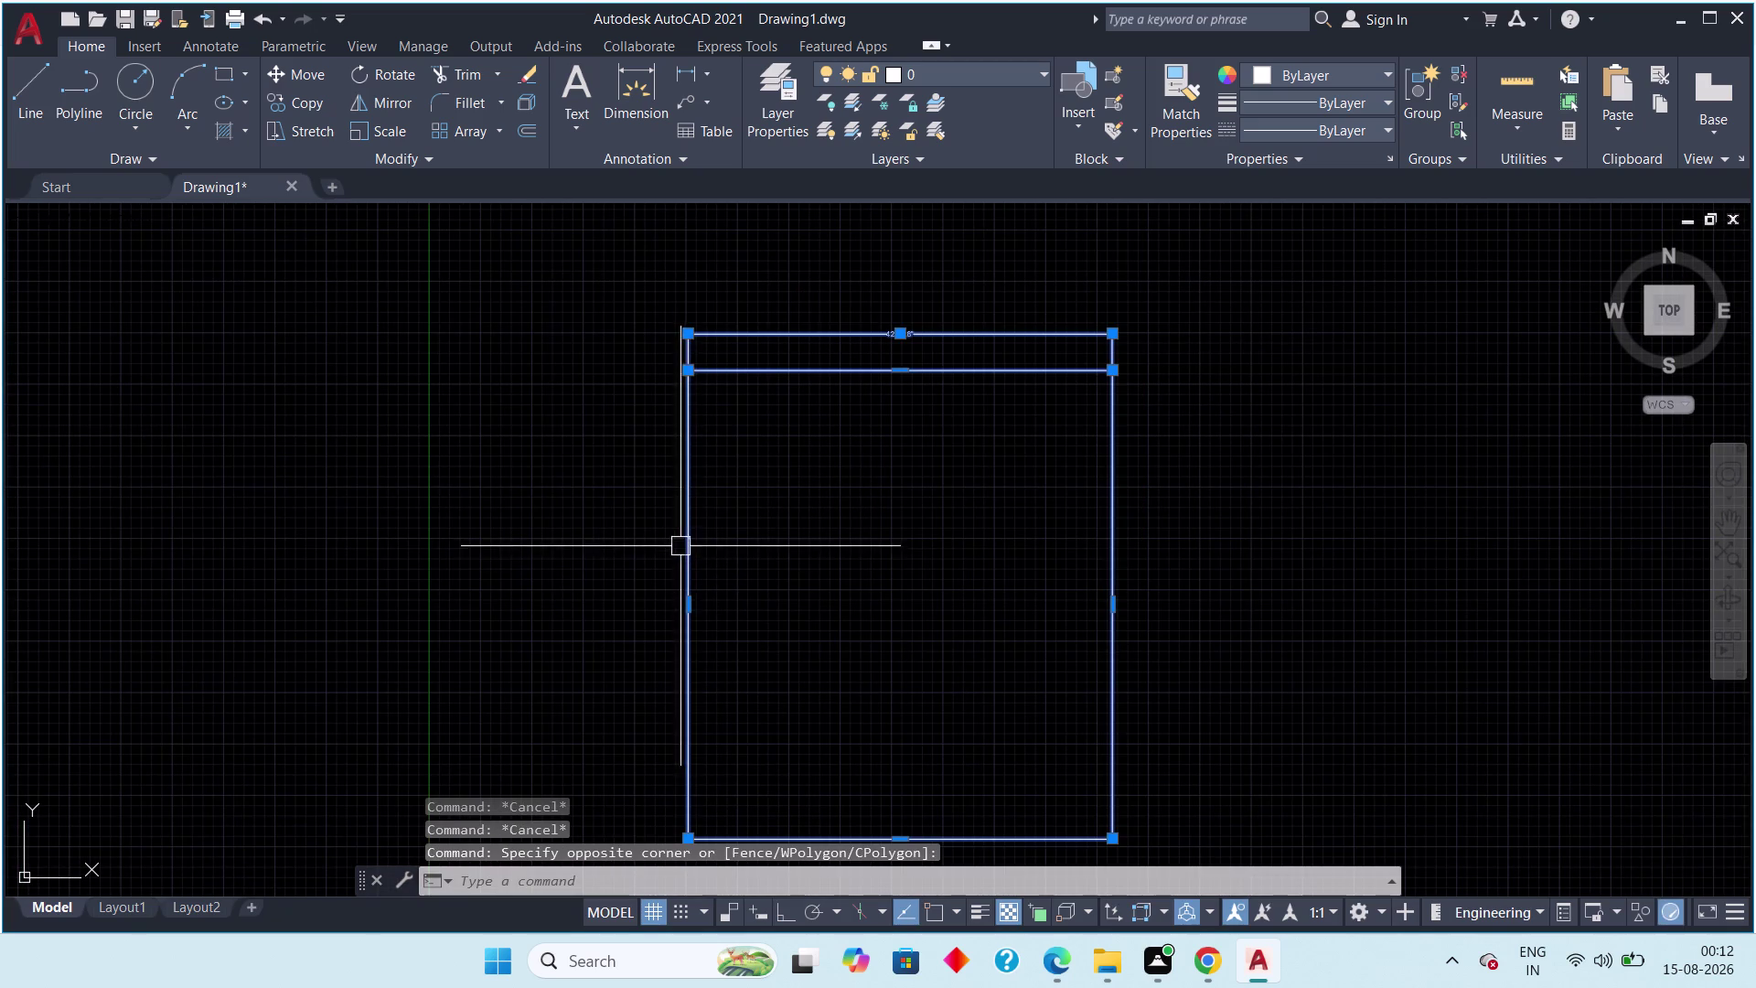
key(Delete)
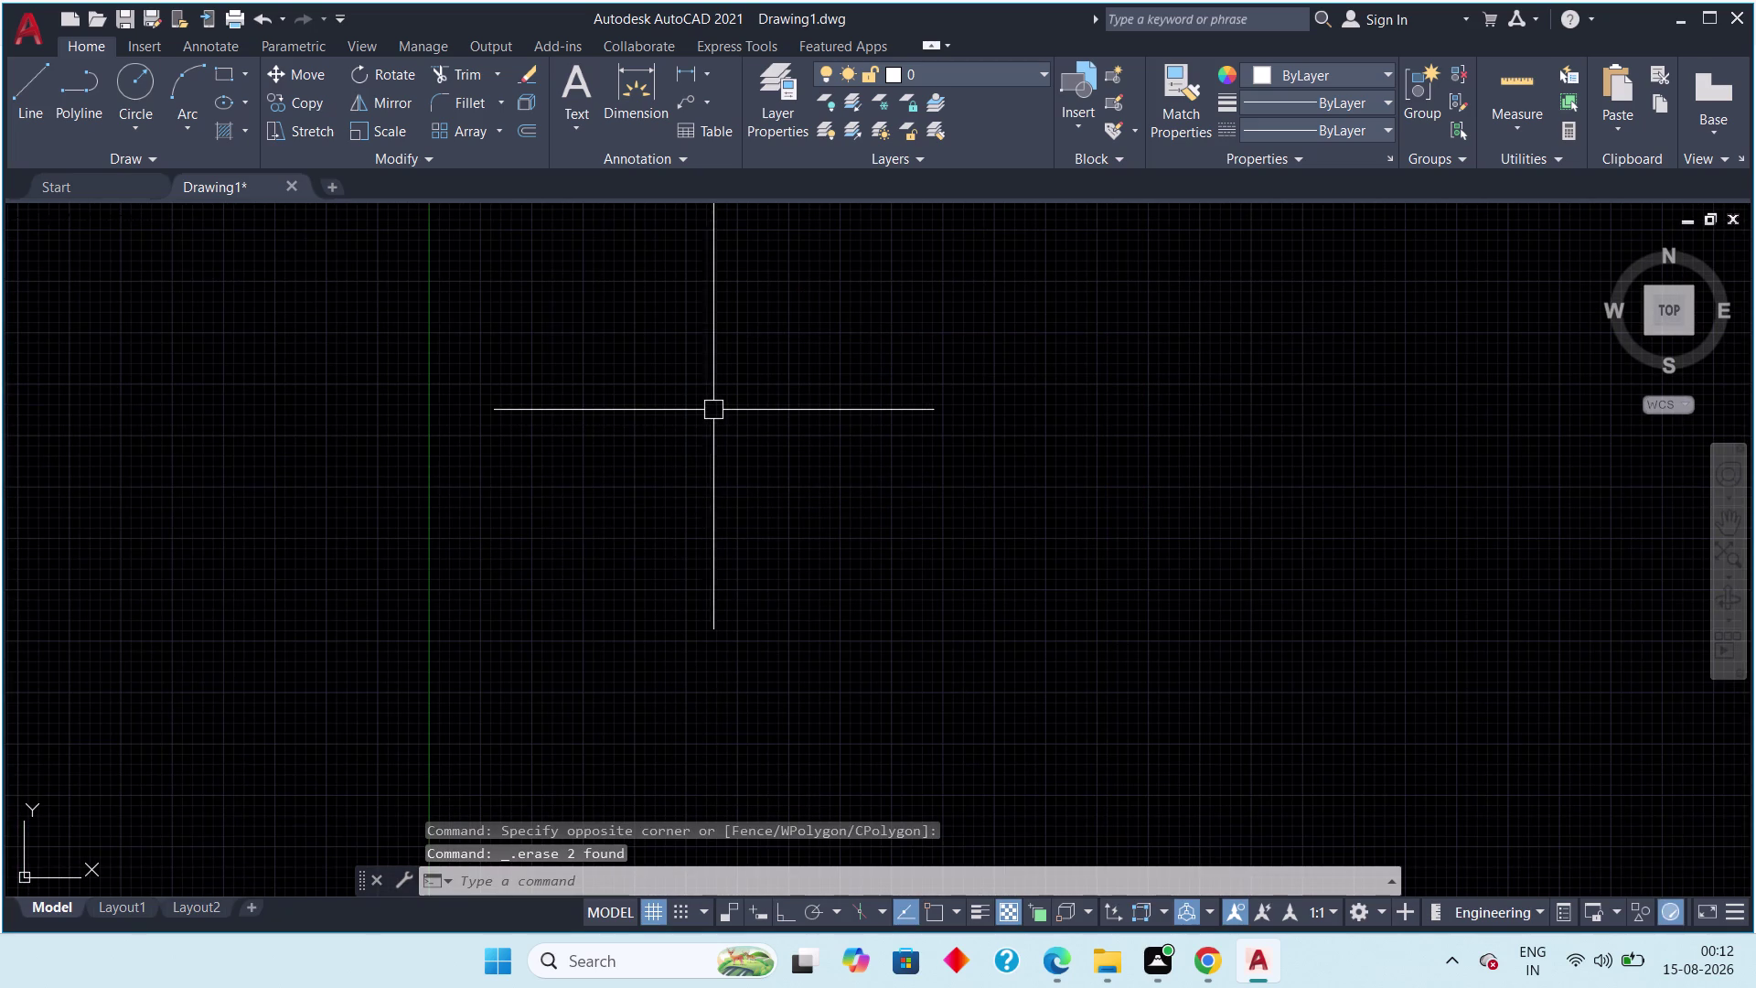
Draw two trial lines with L: one horizontal, one short downward segment.
key(l)
key(space)
click(633, 412)
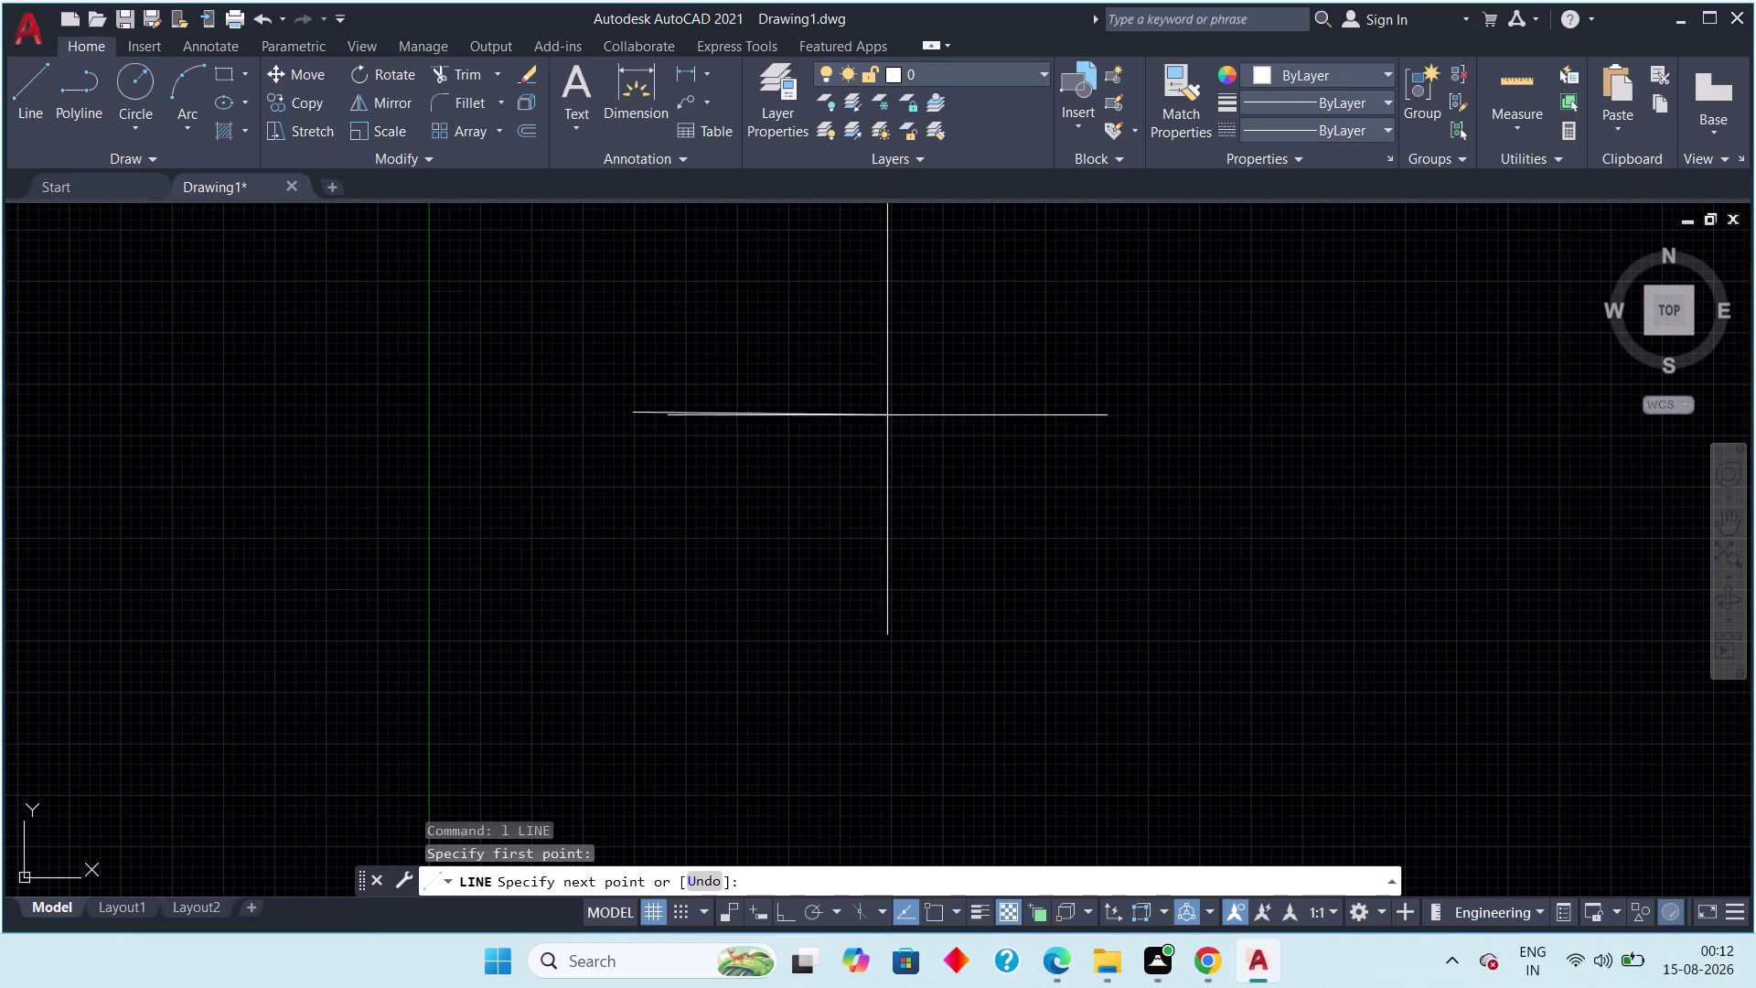
click(924, 405)
key(Escape)
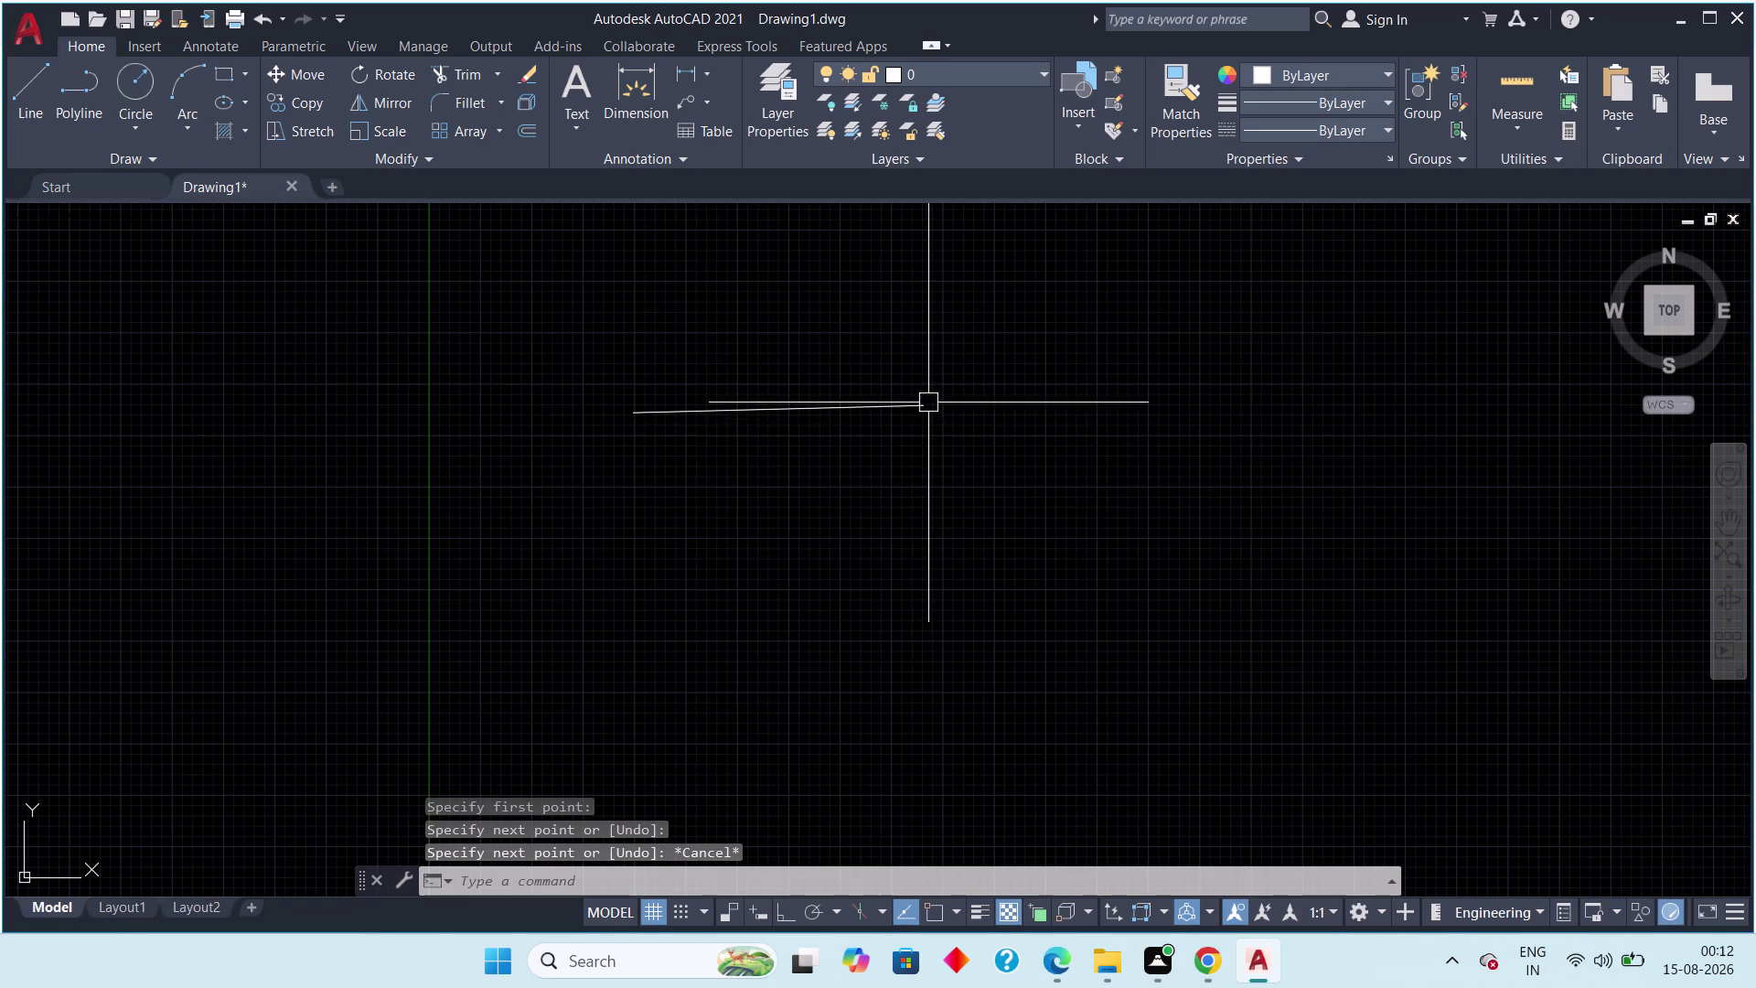
key(l)
key(space)
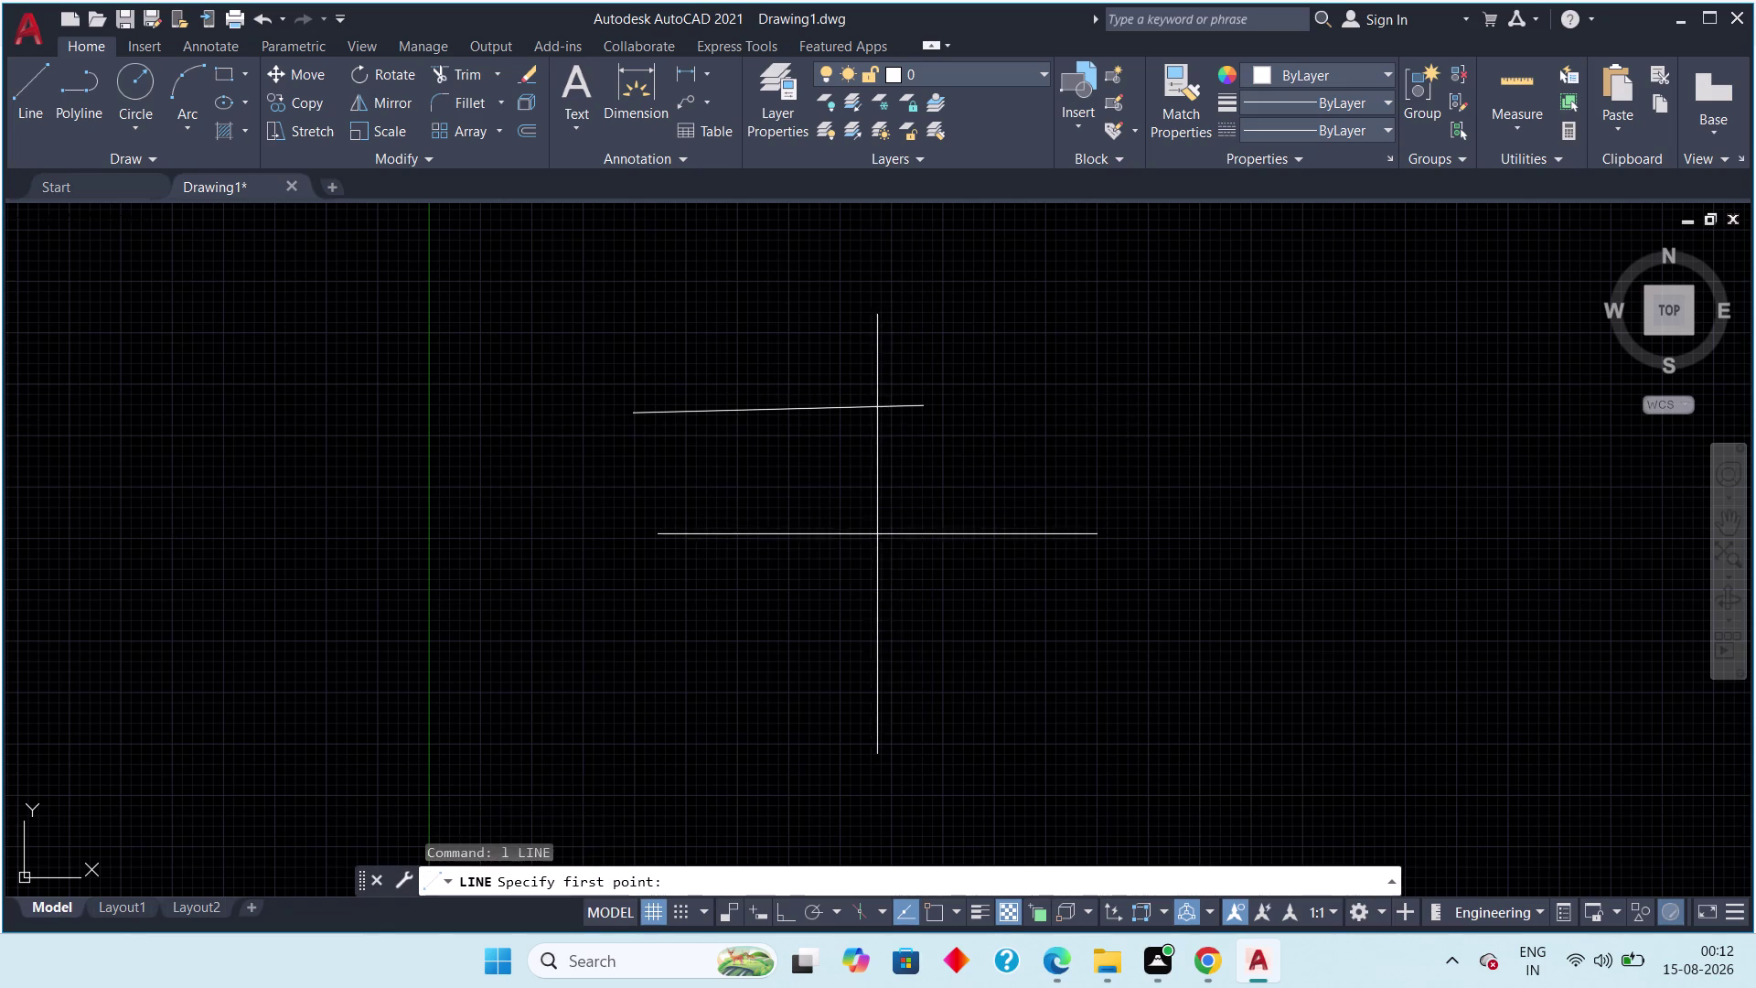
scroll(up, 3)
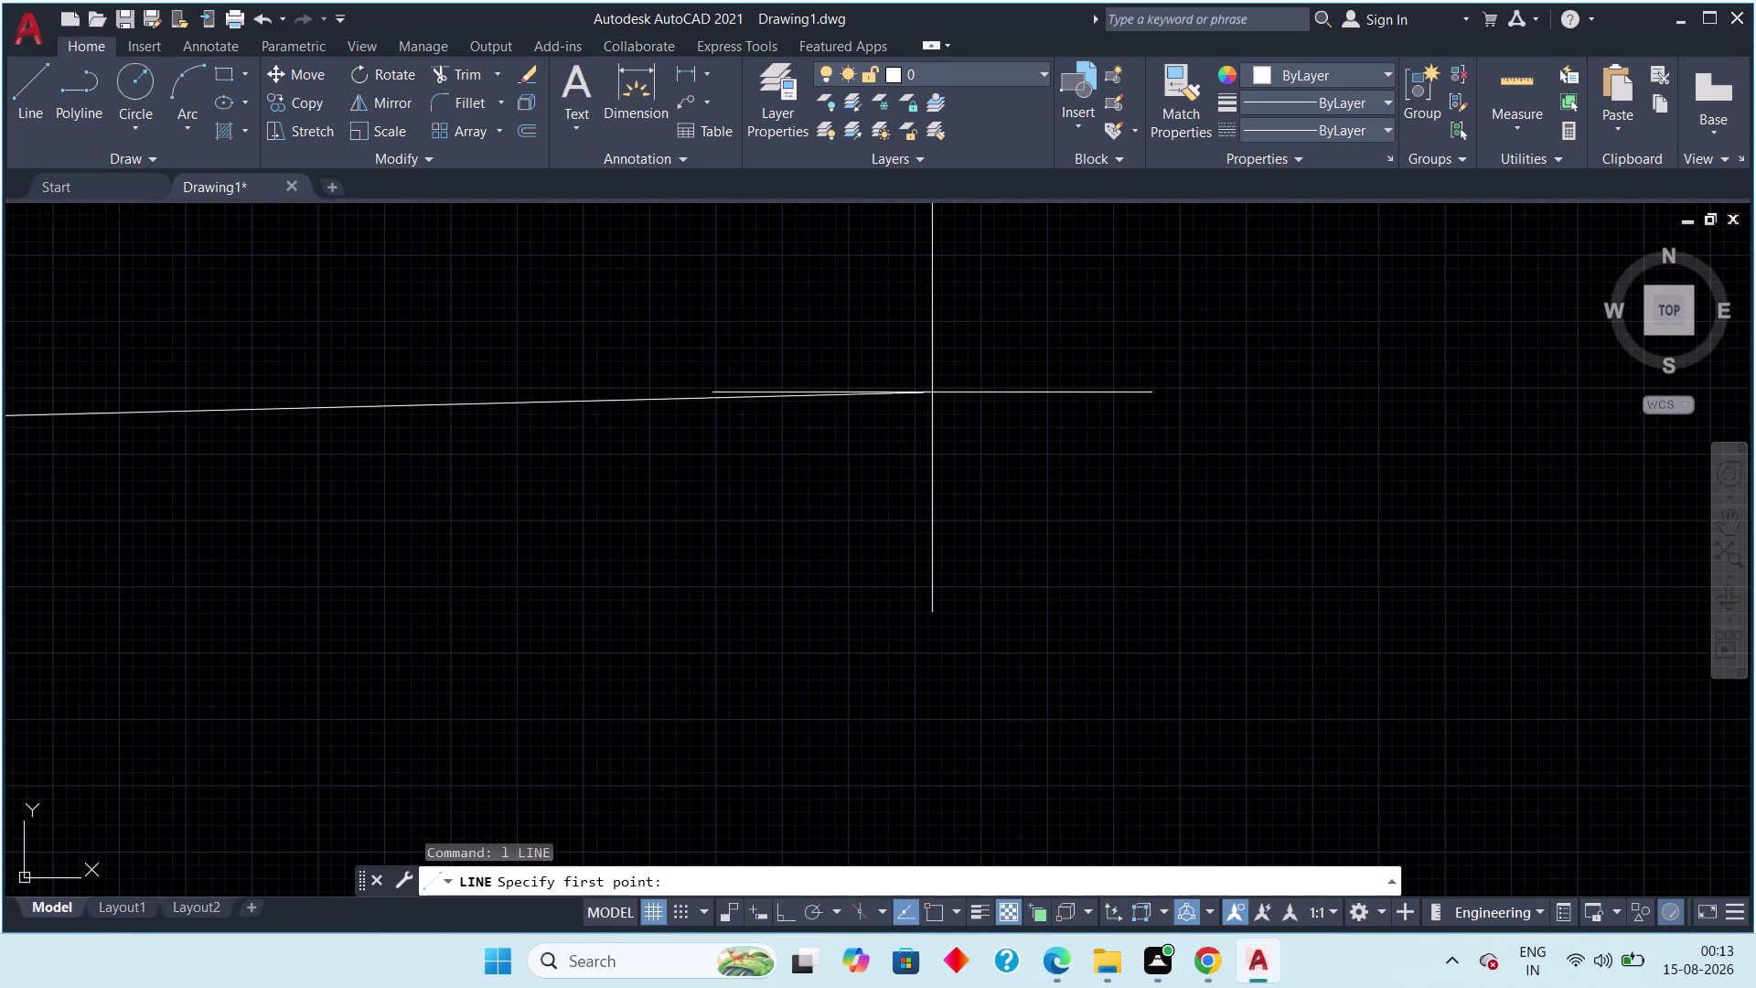
click(919, 394)
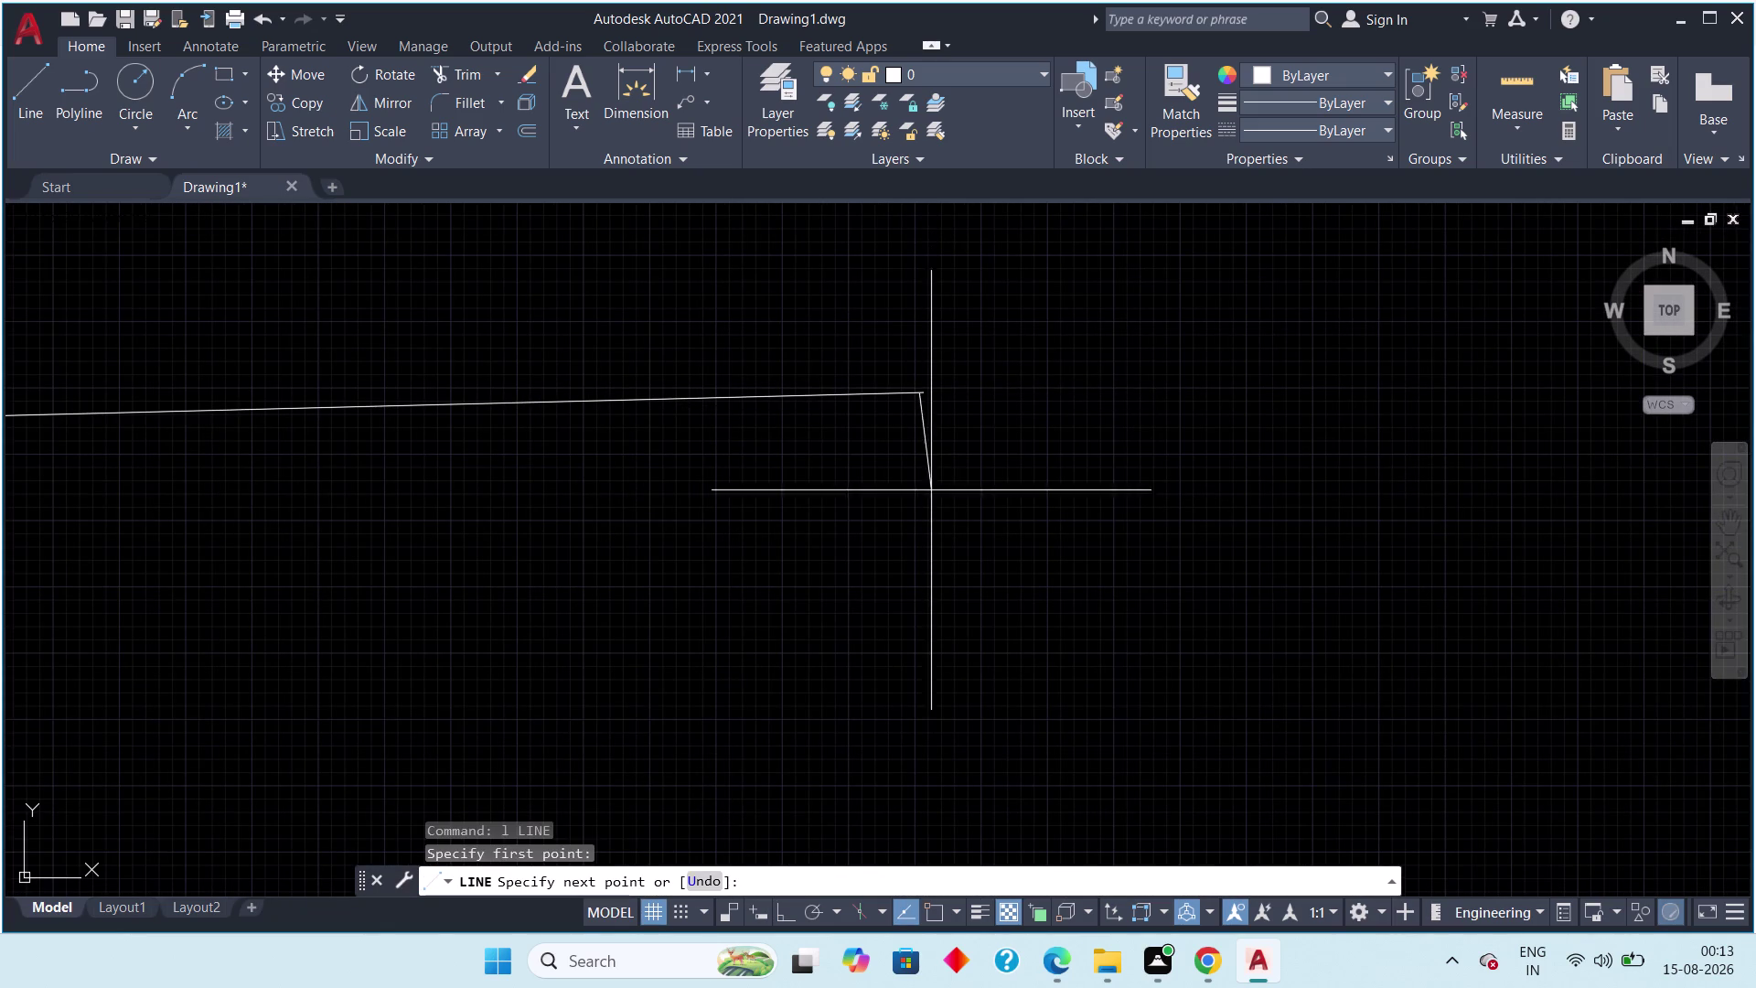
click(927, 513)
key(Escape)
key(Escape)
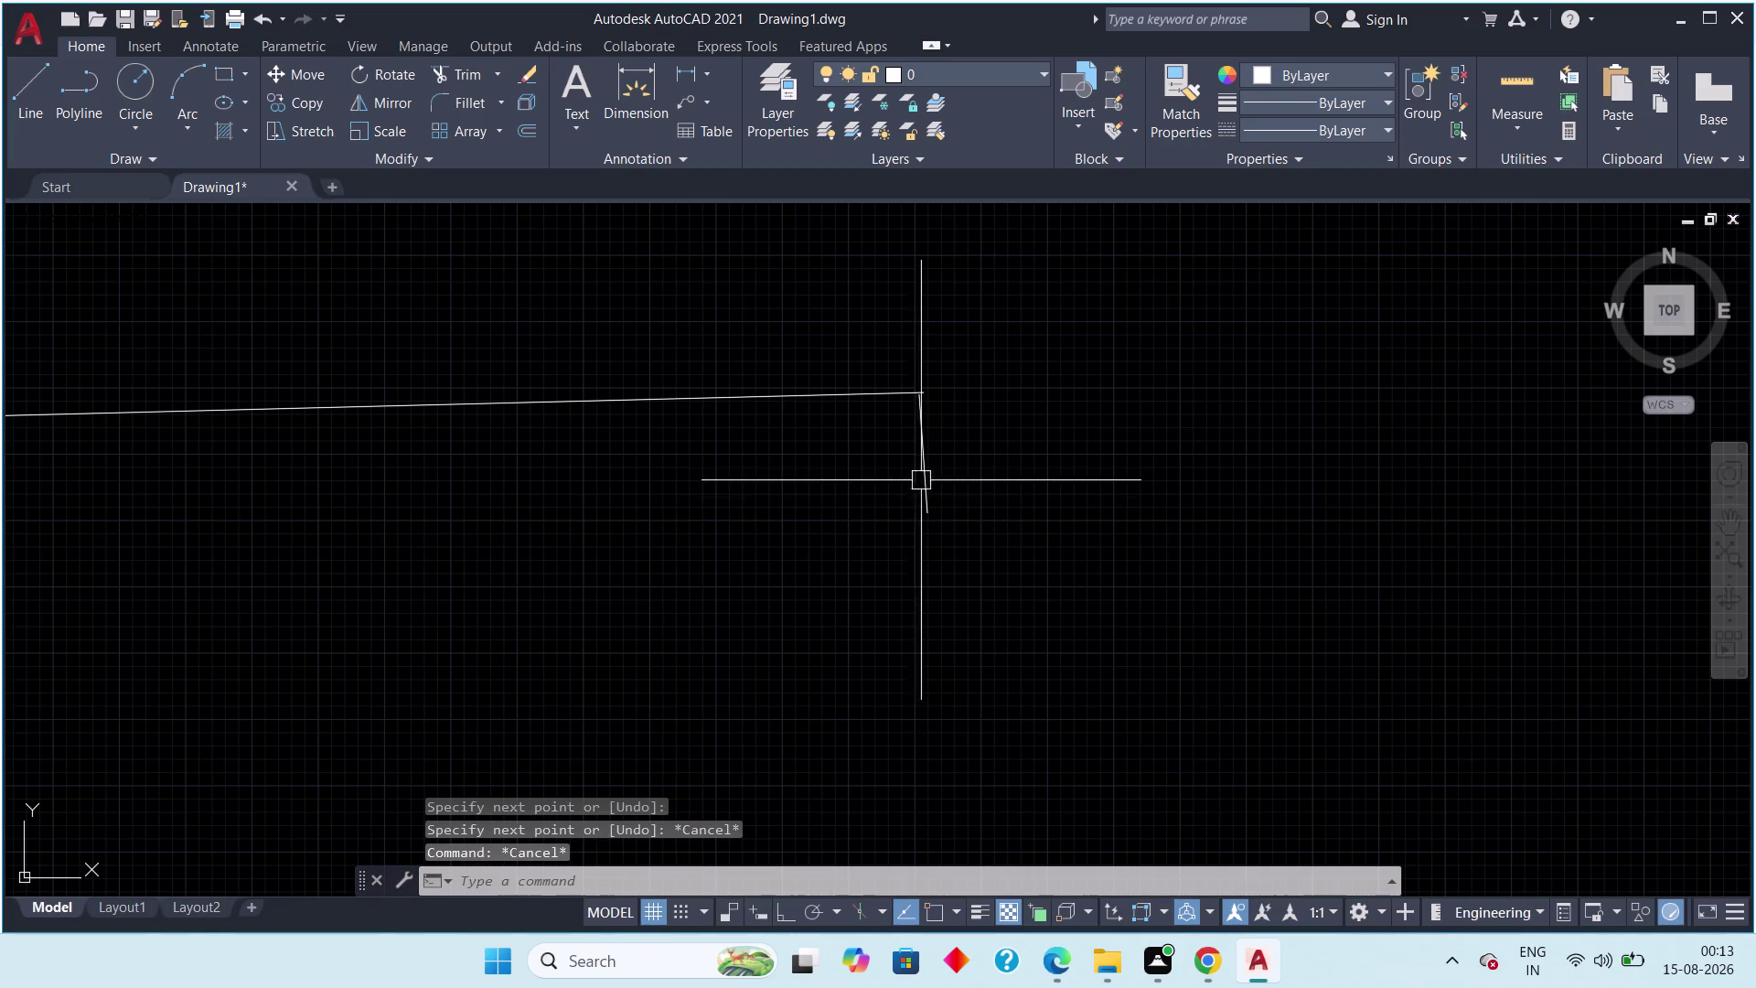
Window-select the two trial lines and delete them.
drag(977, 333, 930, 388)
drag(782, 544, 777, 556)
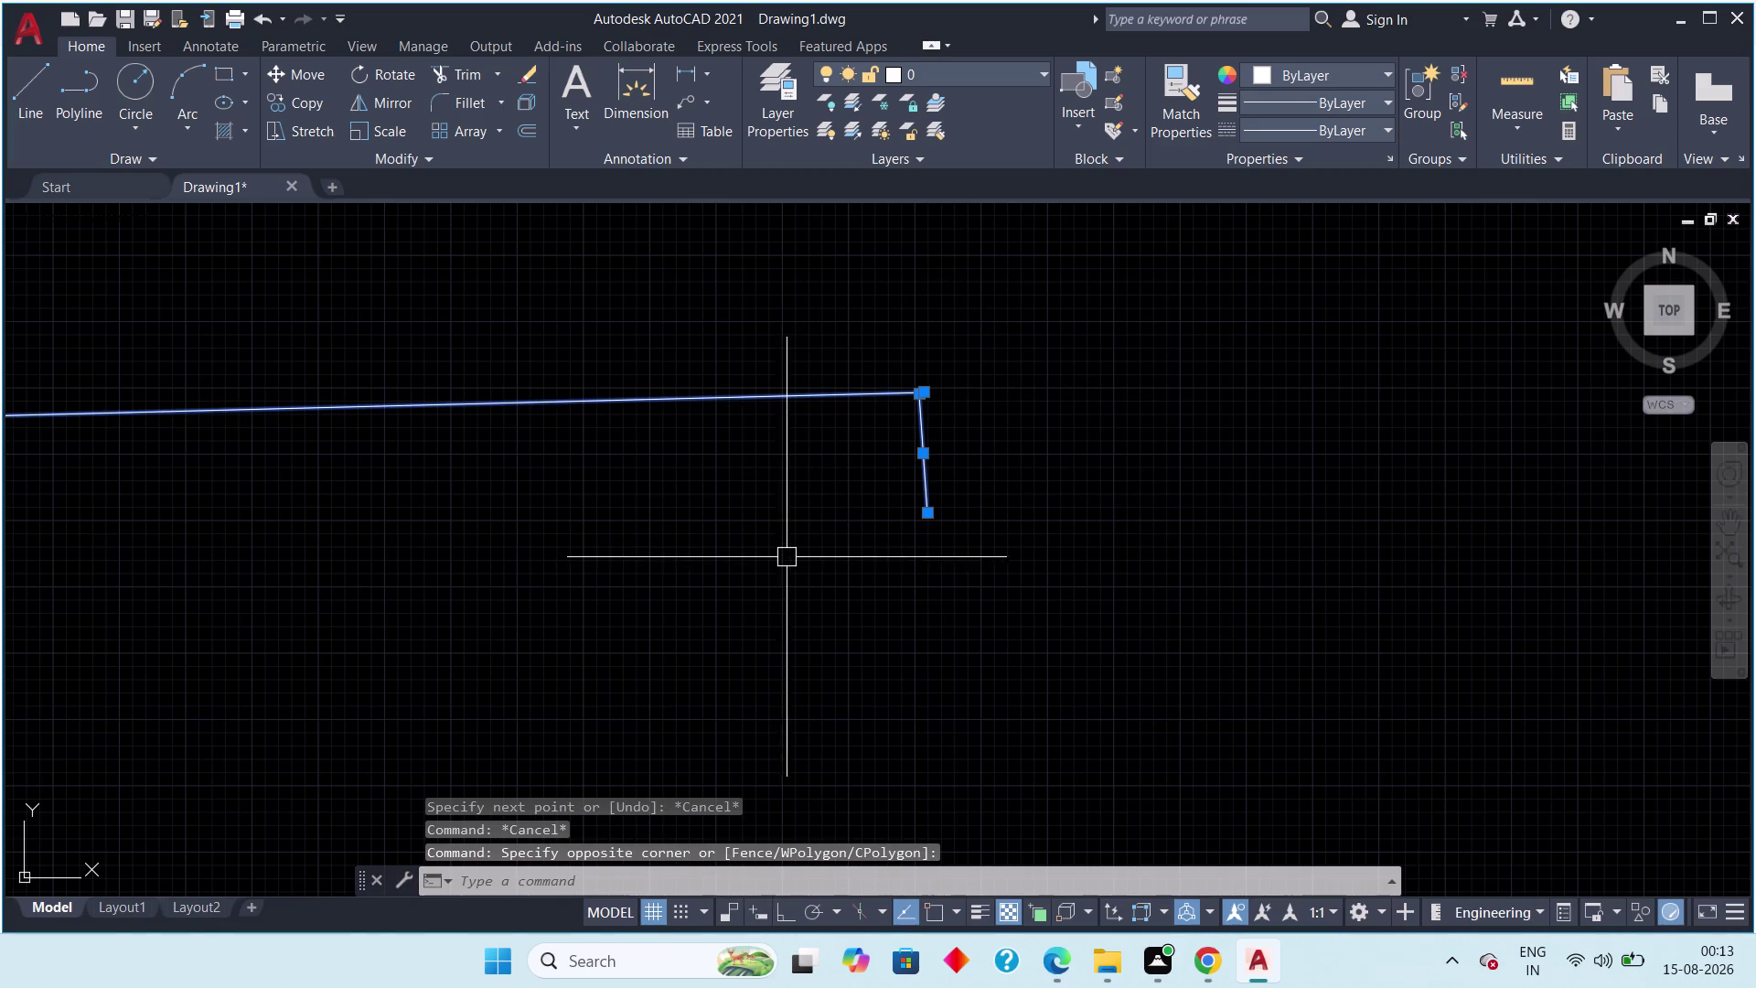
key(Delete)
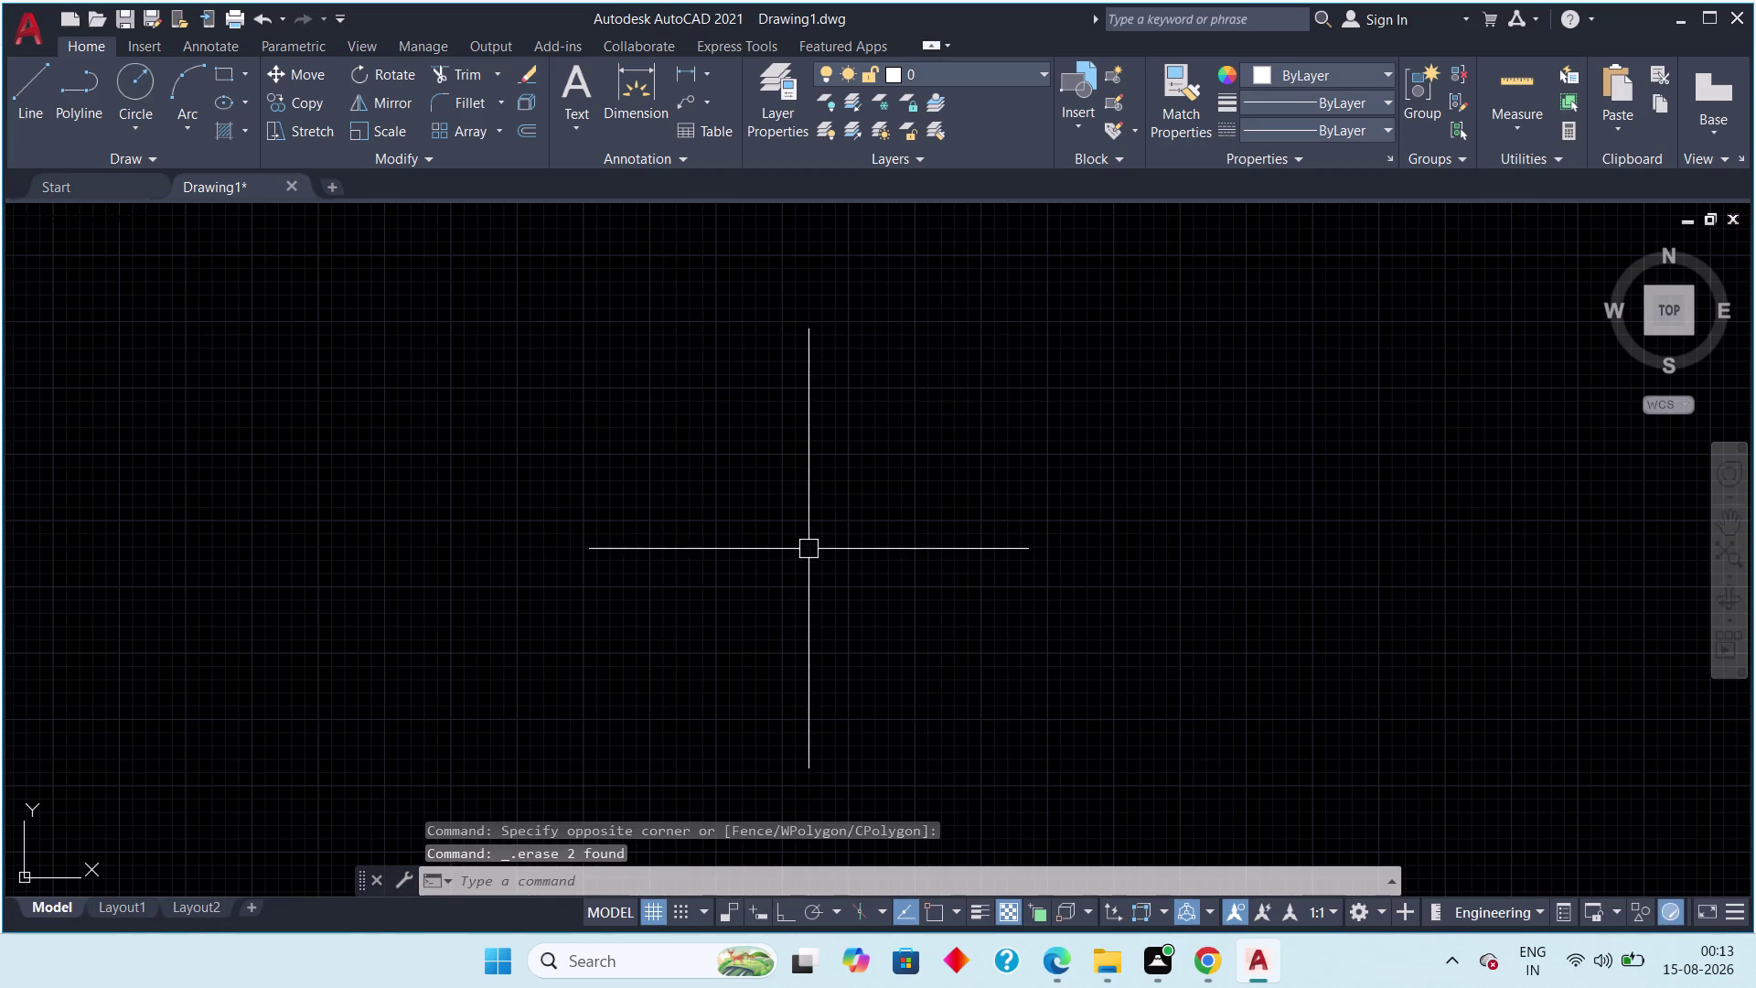
scroll(down, 3)
scroll(down, 3)
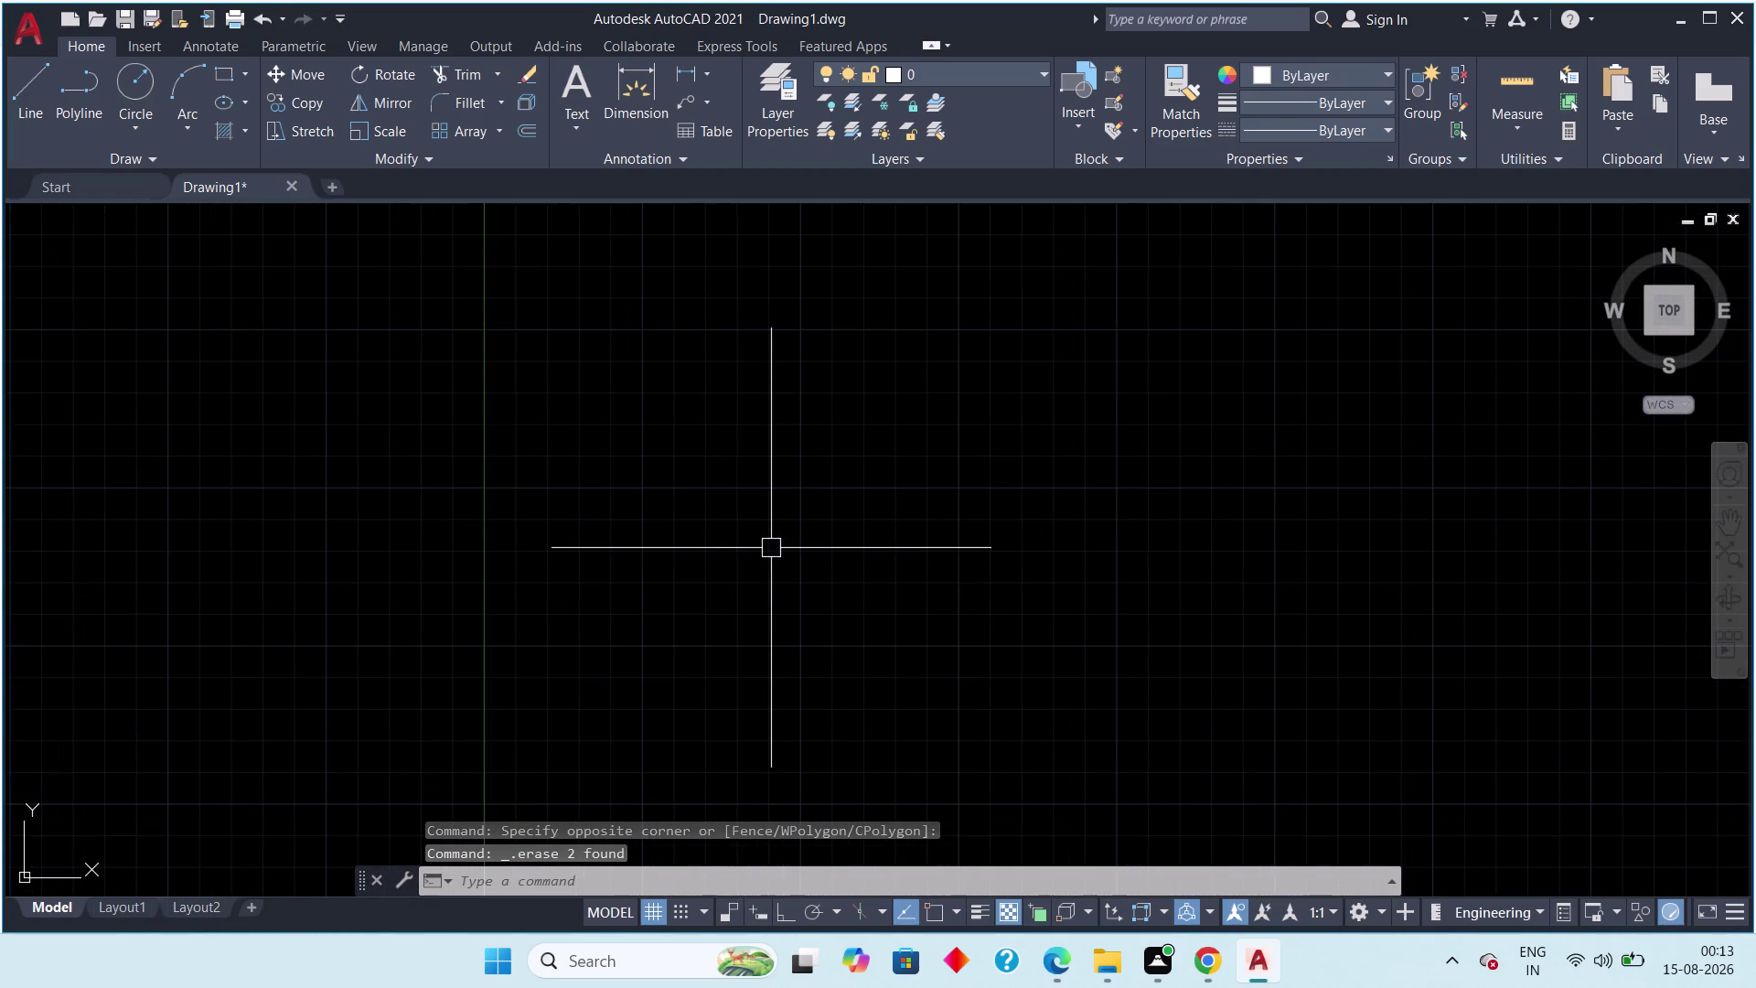